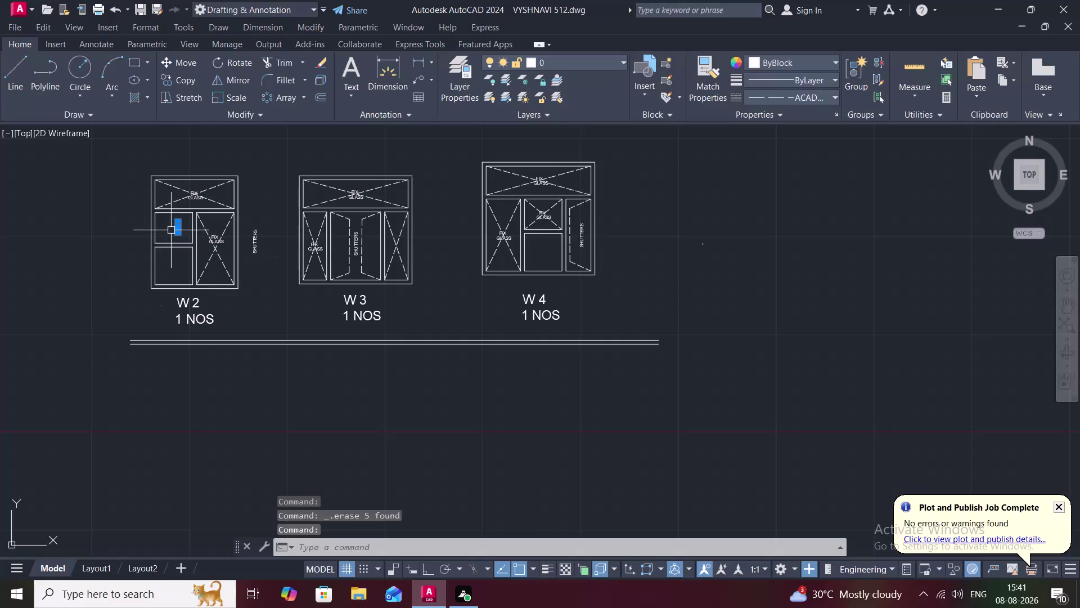
Delete the small stray object from W2's upper-left pane and zoom in on W2's upper panes.
key(Escape)
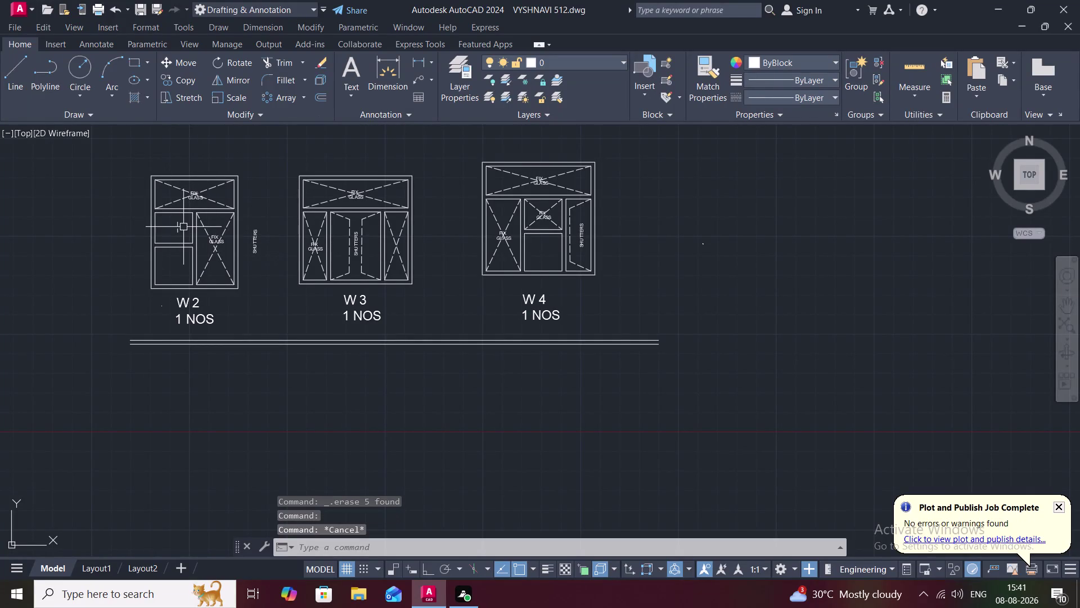
click(178, 226)
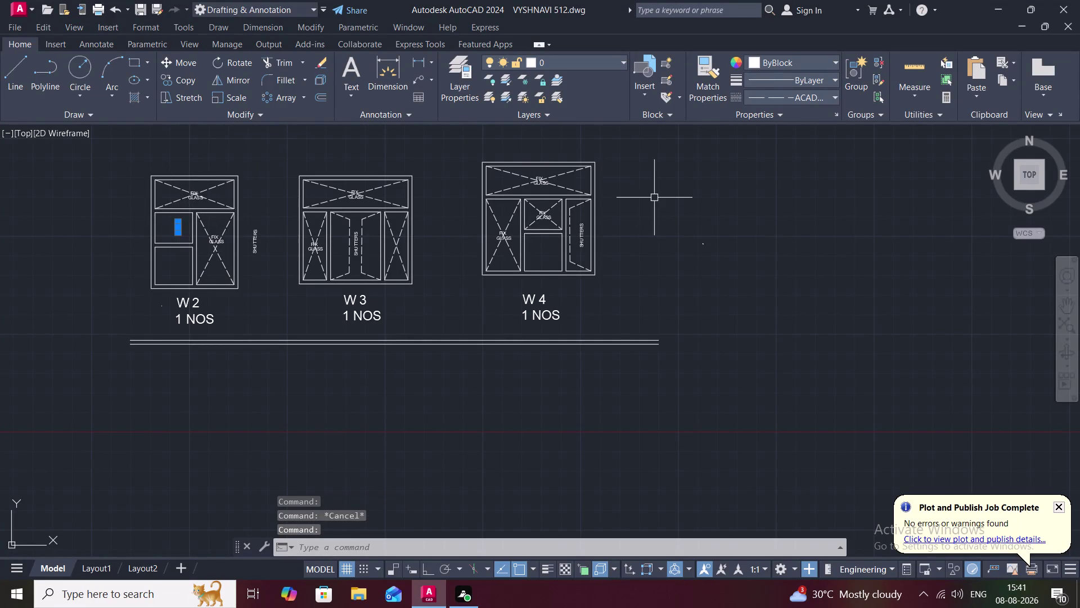
key(Delete)
scroll(up, 3)
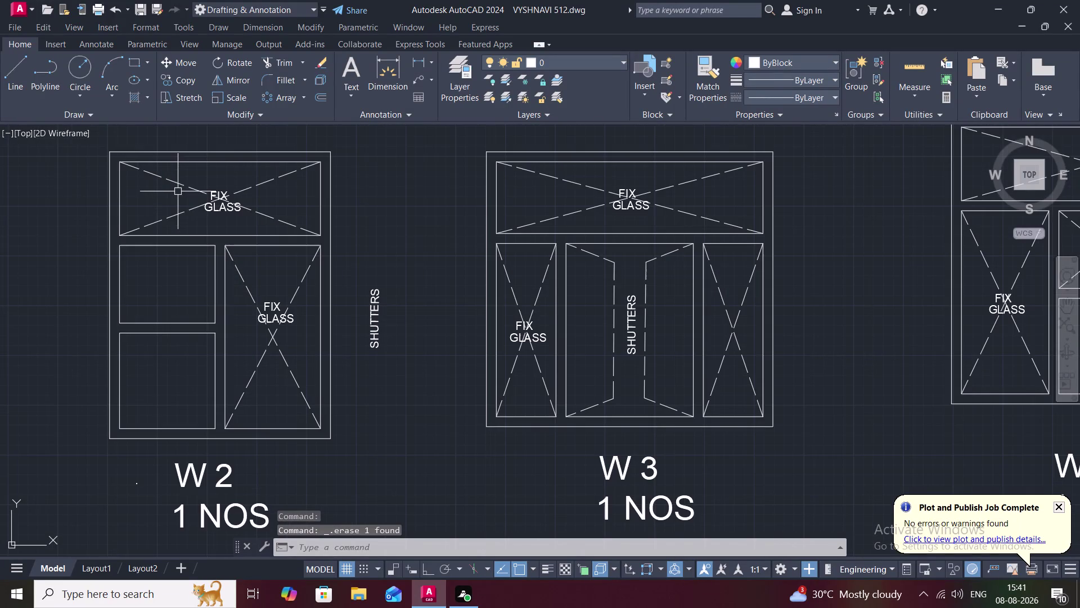
middle_drag(190, 218, 538, 216)
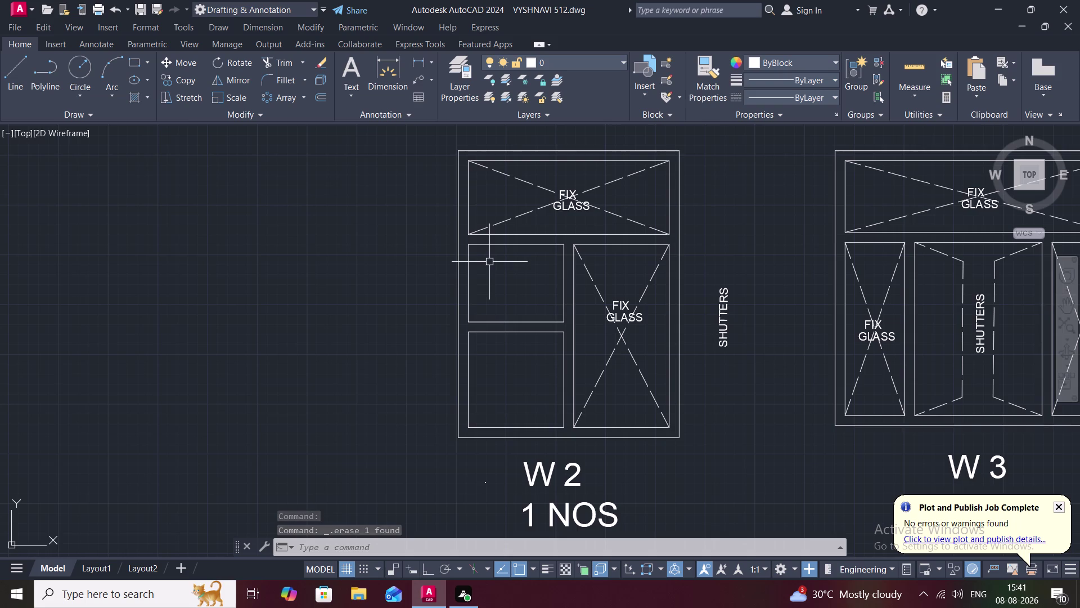
scroll(up, 3)
middle_drag(487, 261, 469, 179)
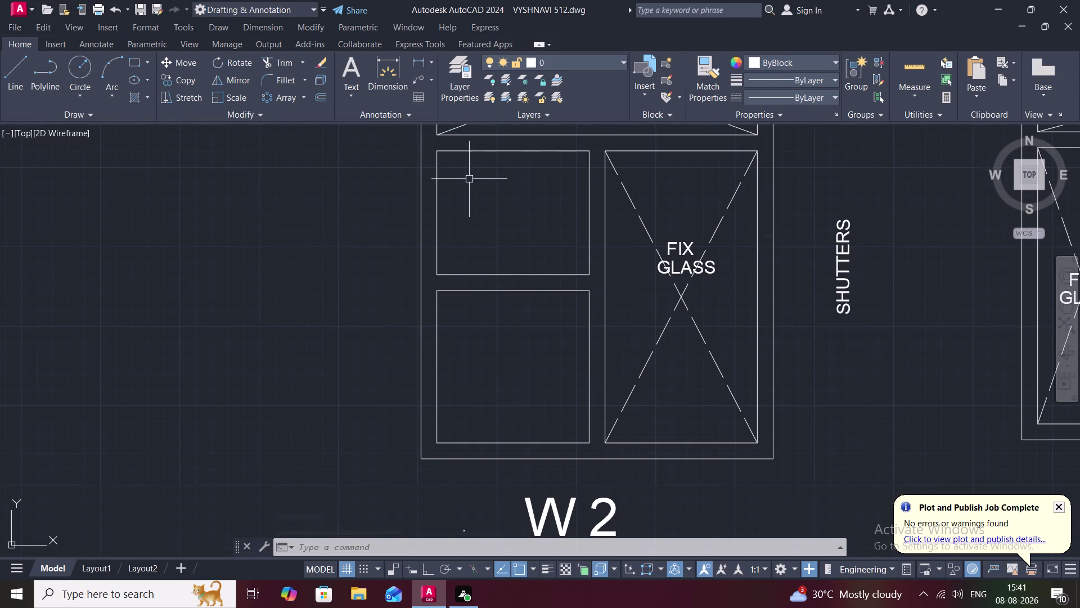
scroll(down, 3)
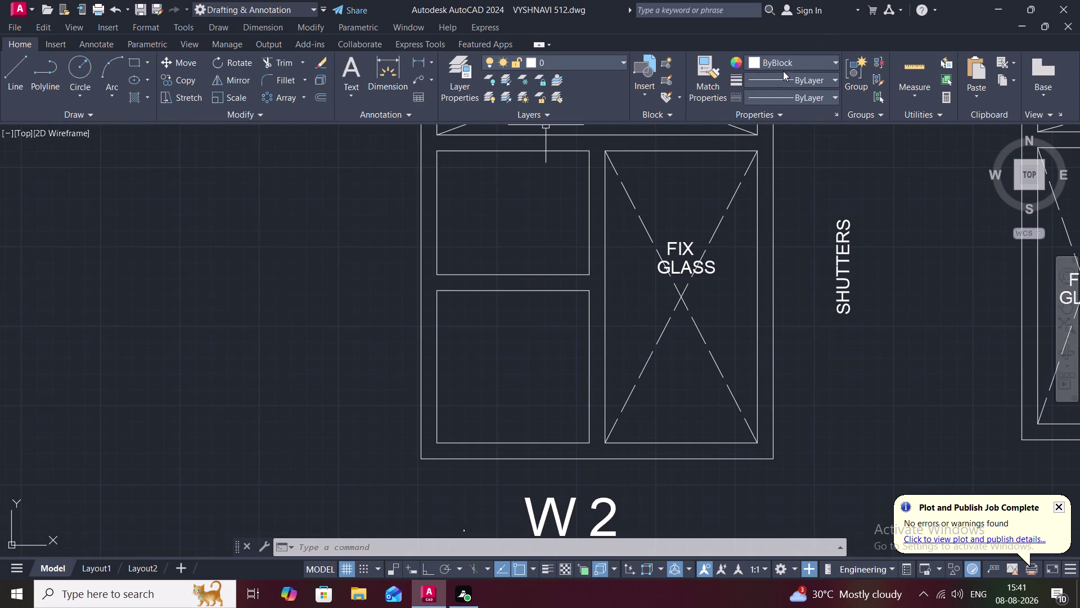
Draw a test diagonal line in W2's upper-left pane, then erase it.
click(788, 75)
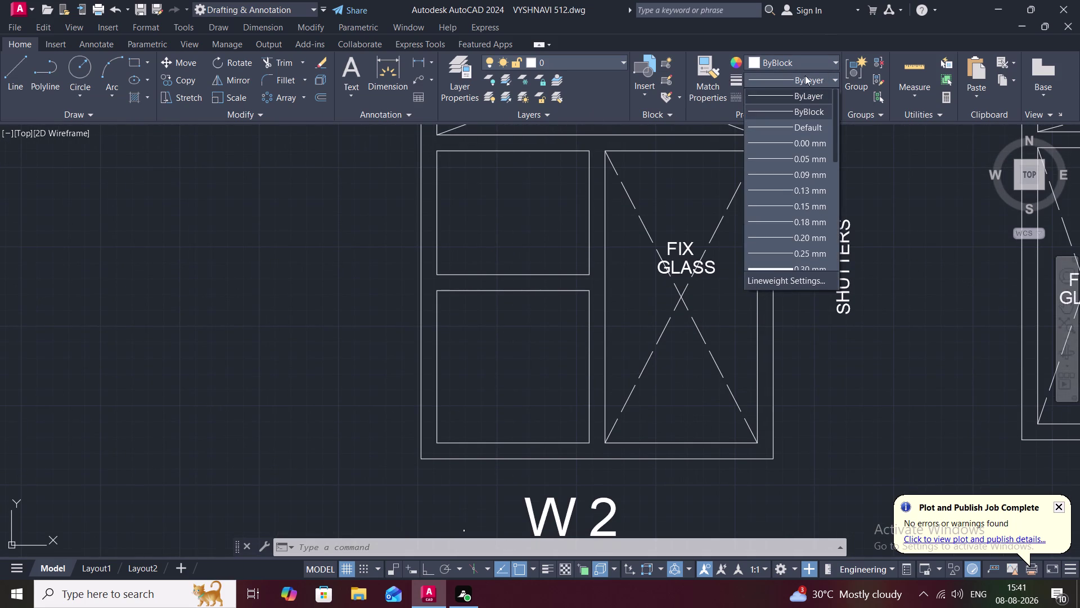
click(21, 67)
click(18, 83)
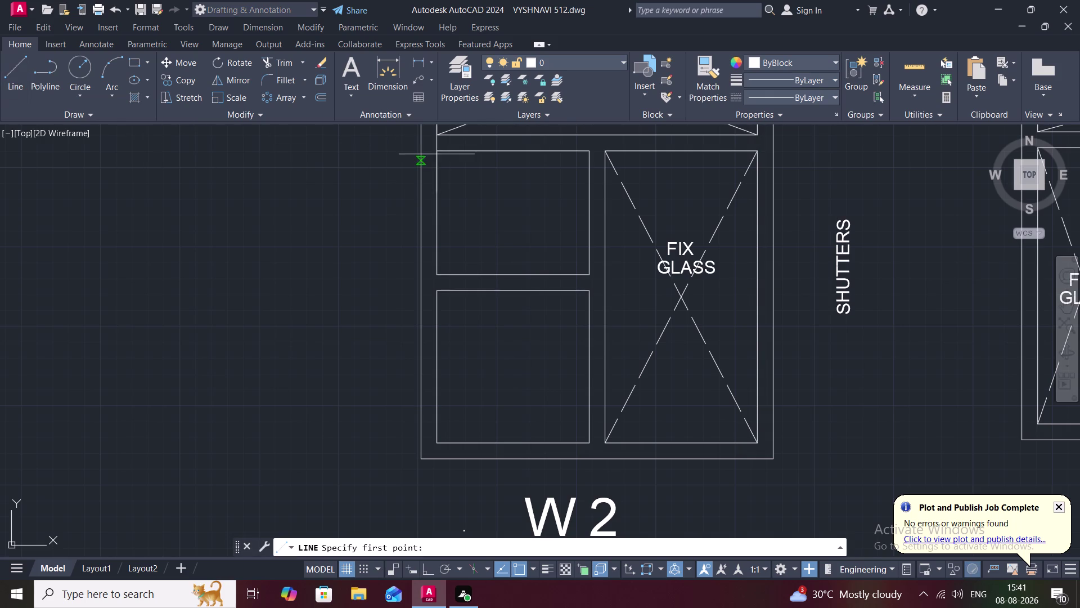
click(436, 155)
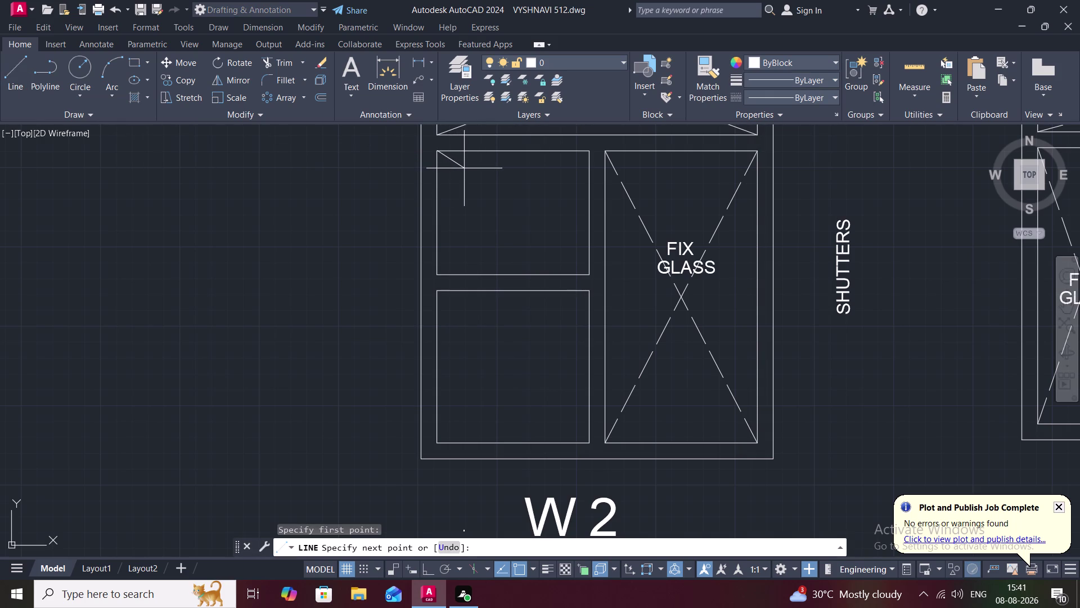
click(464, 168)
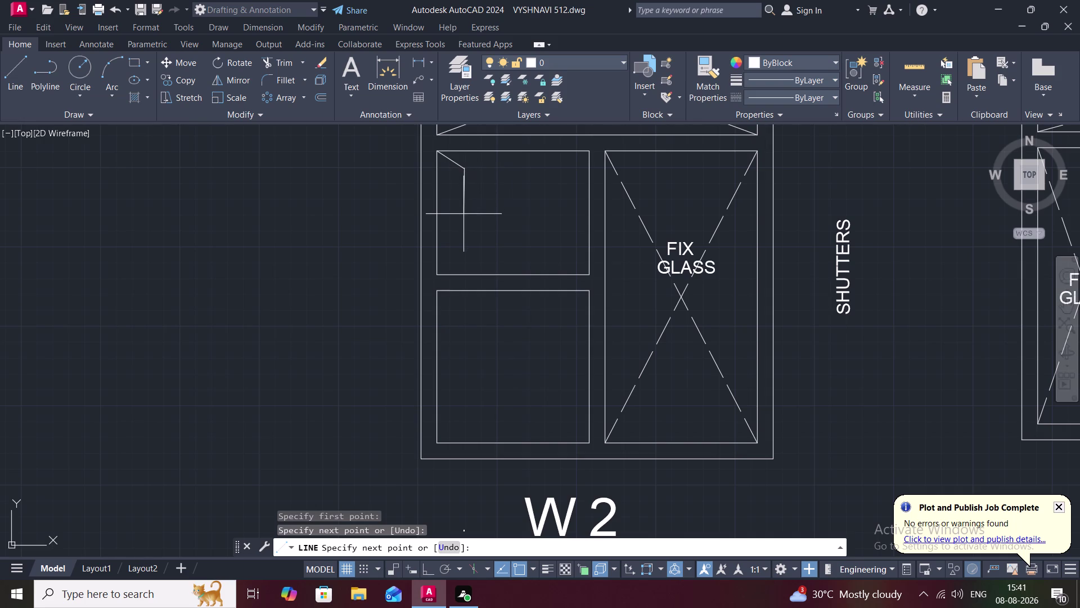
key(Escape)
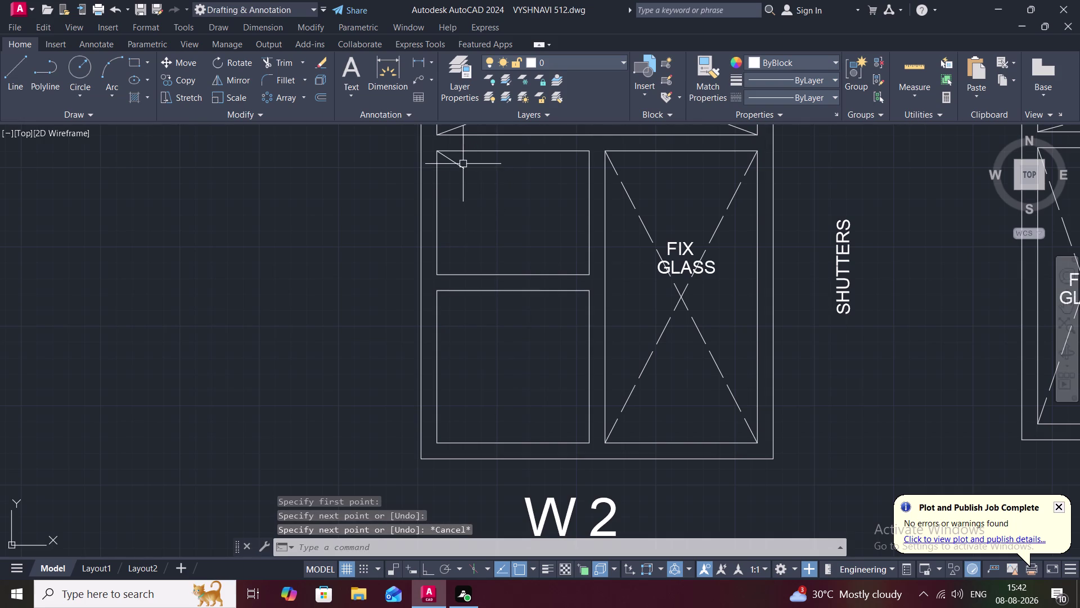
click(458, 165)
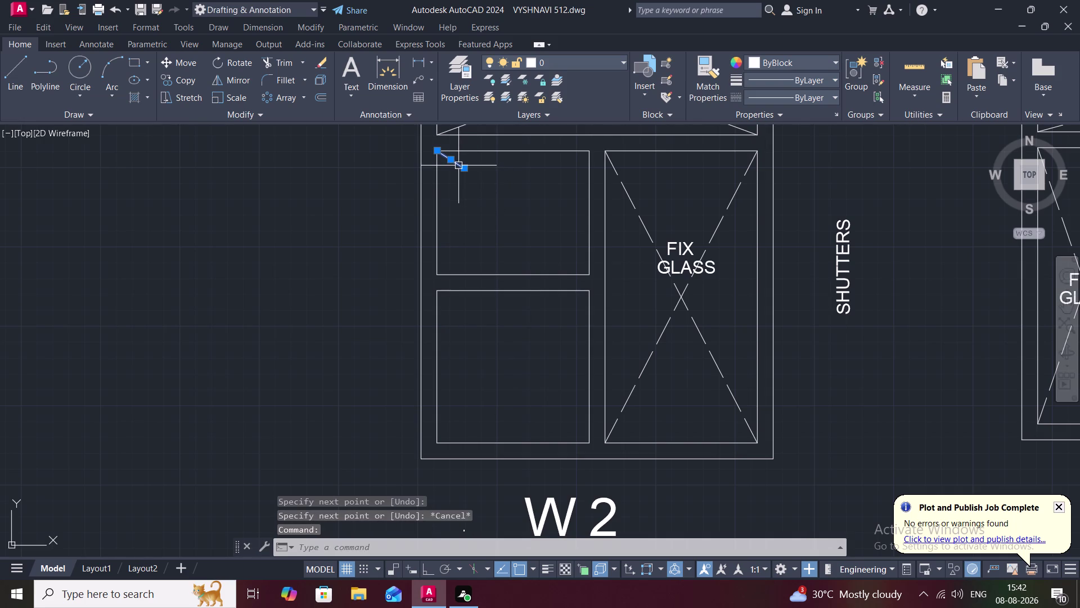
key(Delete)
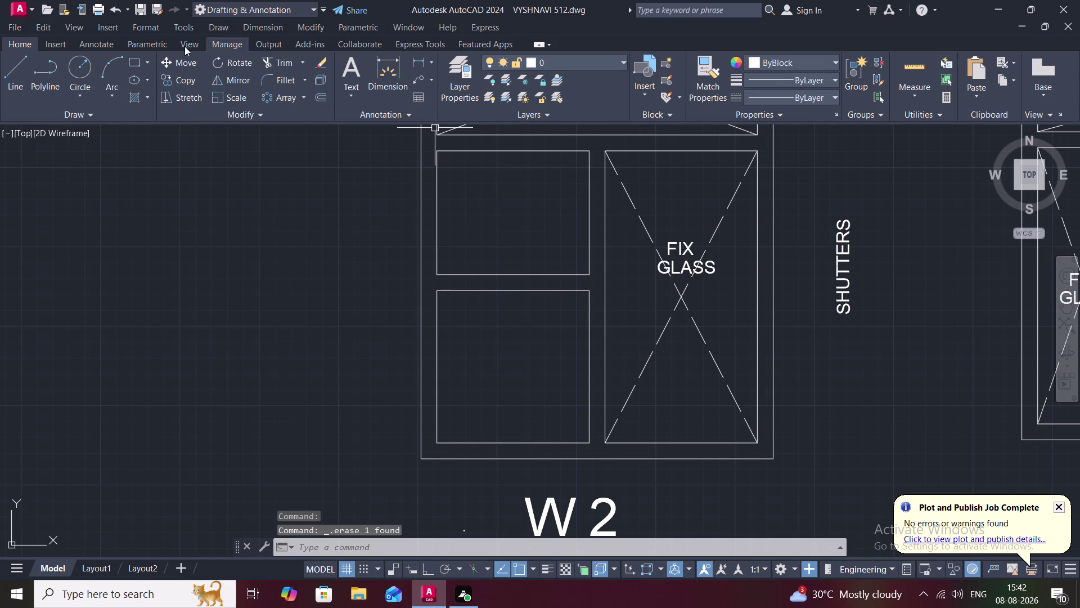
Draw a vertical divider line from the pane's bottom edge to its top edge.
click(16, 77)
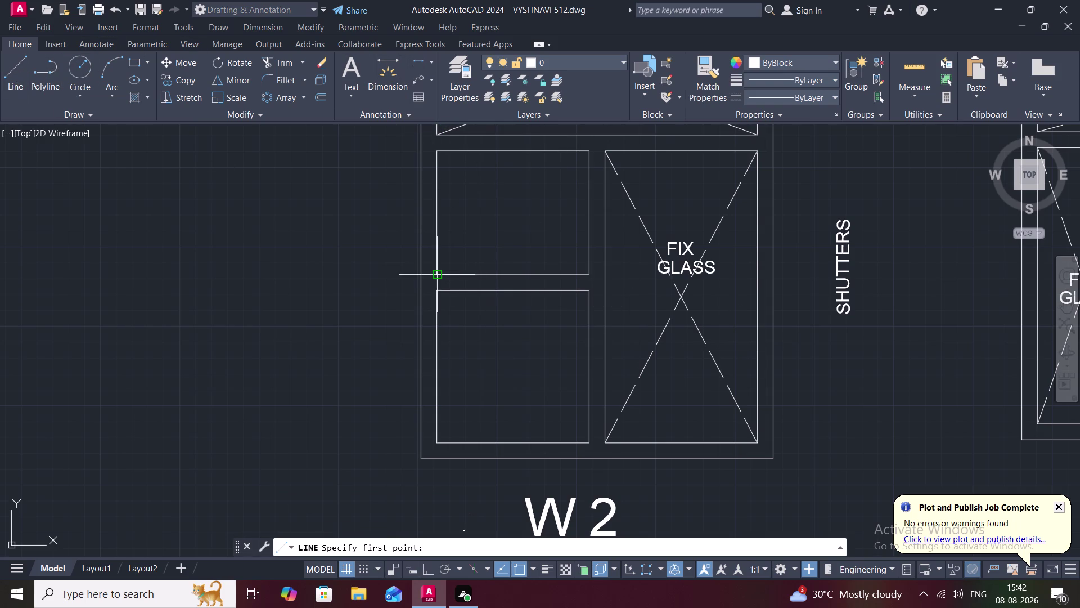
click(516, 271)
click(511, 148)
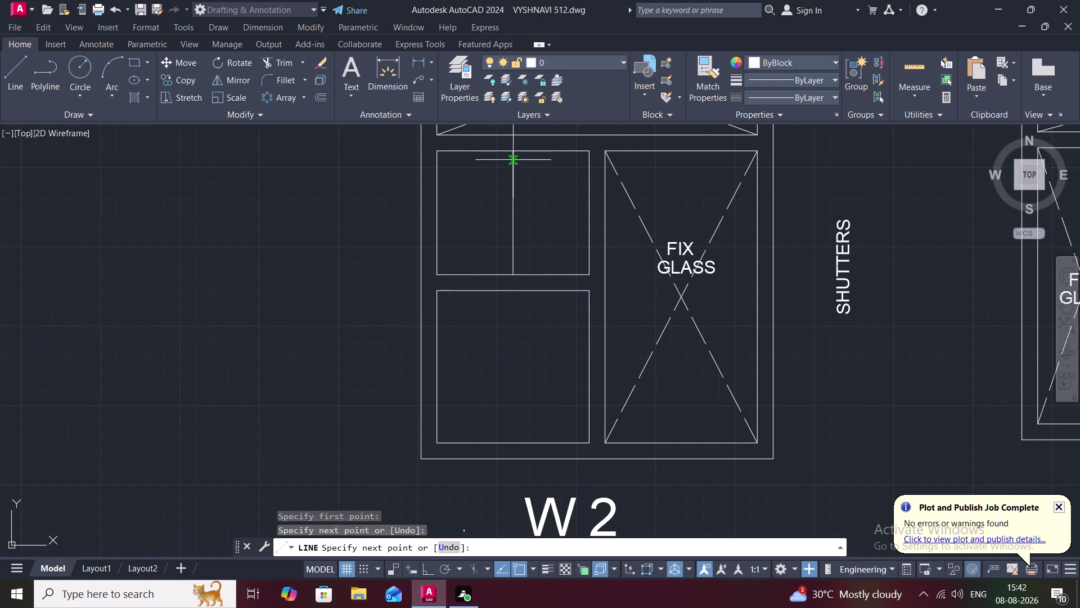
key(Escape)
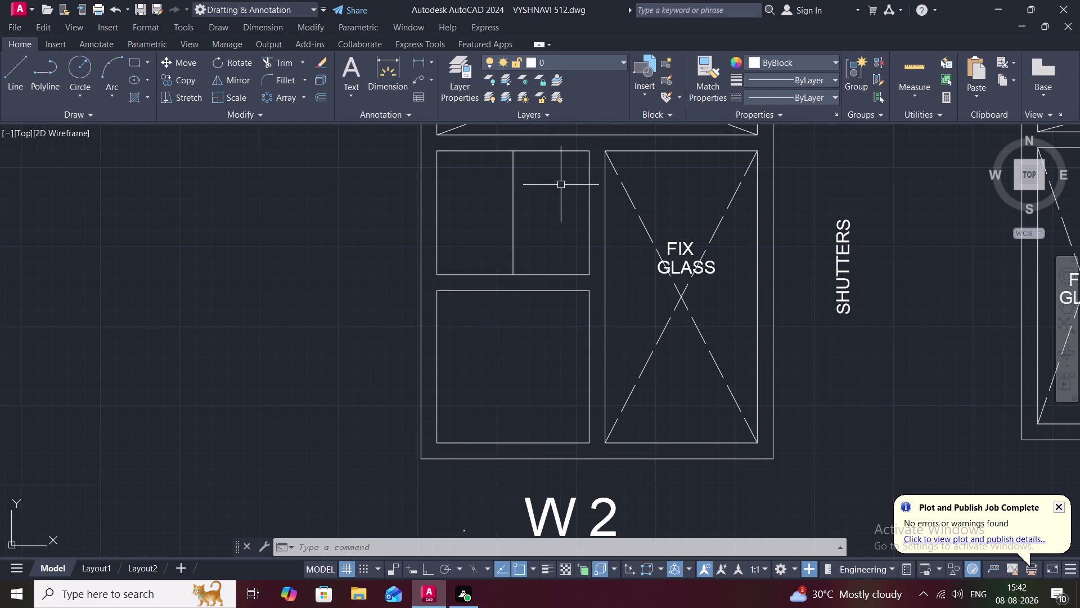
Offset the vertical divider 1" to both sides to form a mullion.
key(o)
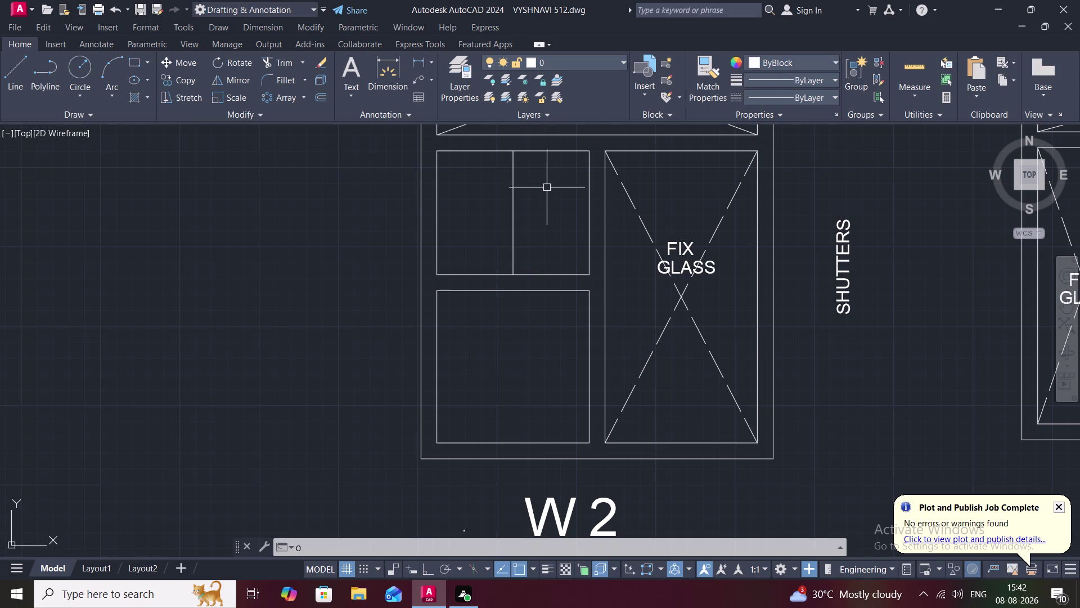
key(space)
key(1)
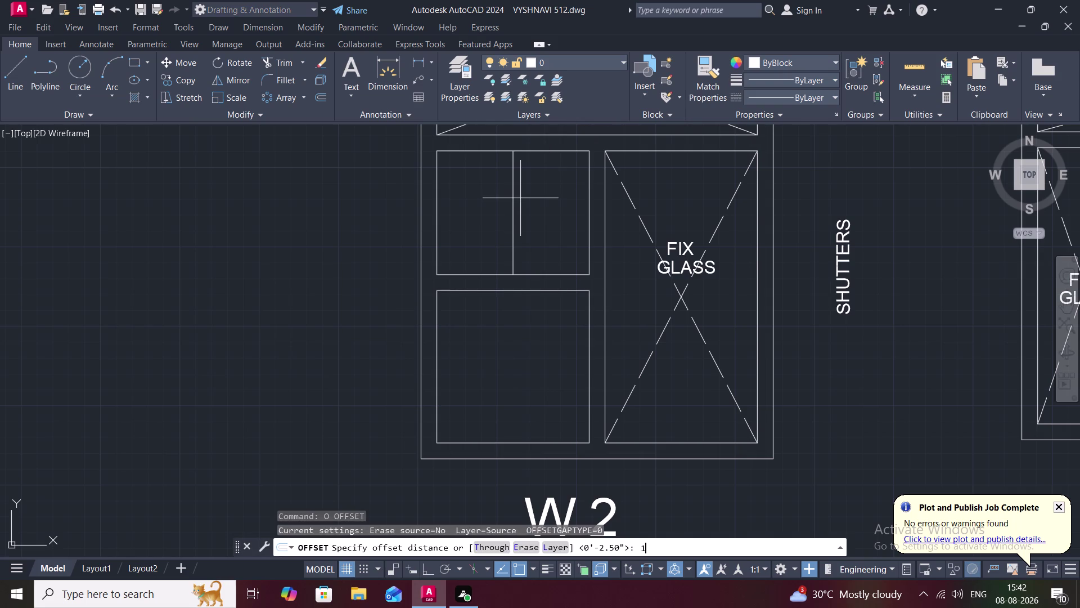
text(")
key(space)
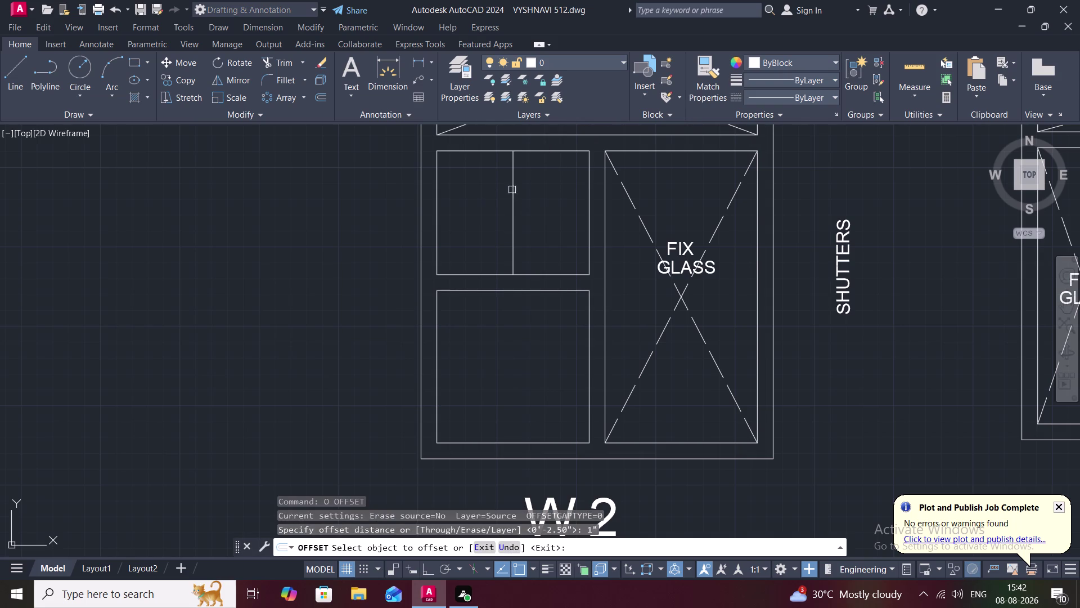
click(515, 194)
click(537, 194)
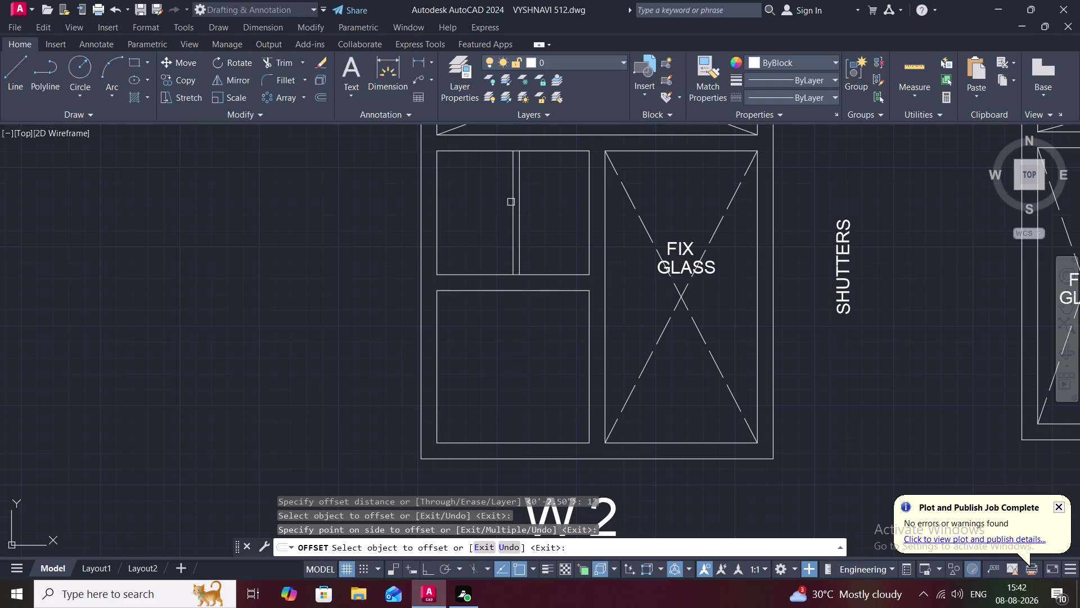
click(511, 200)
click(501, 203)
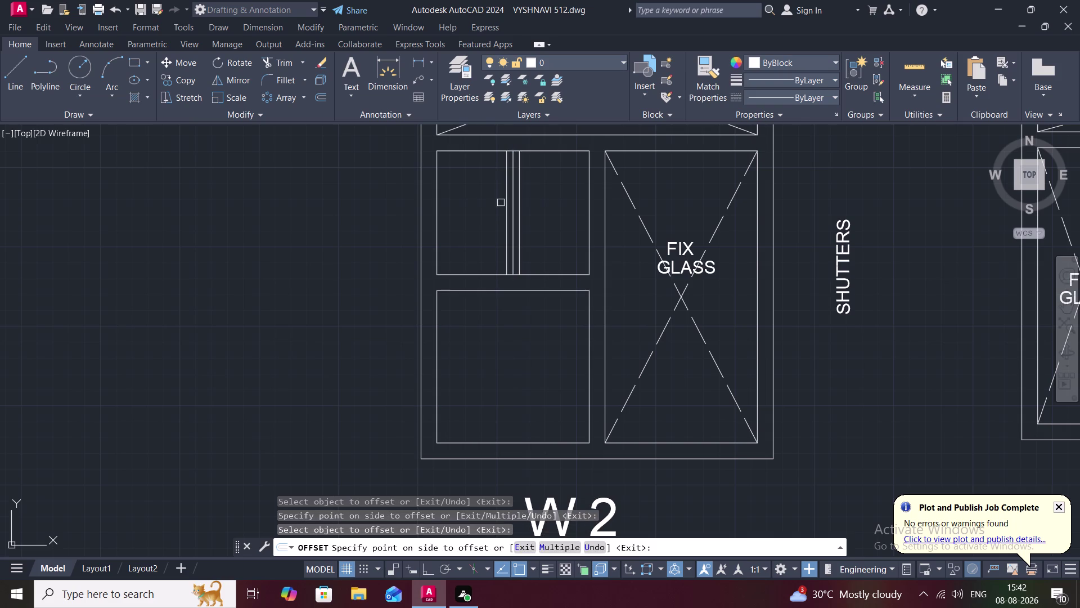
Try the TRIM command on the mullion lines, then cancel it.
text(TR)
key(space)
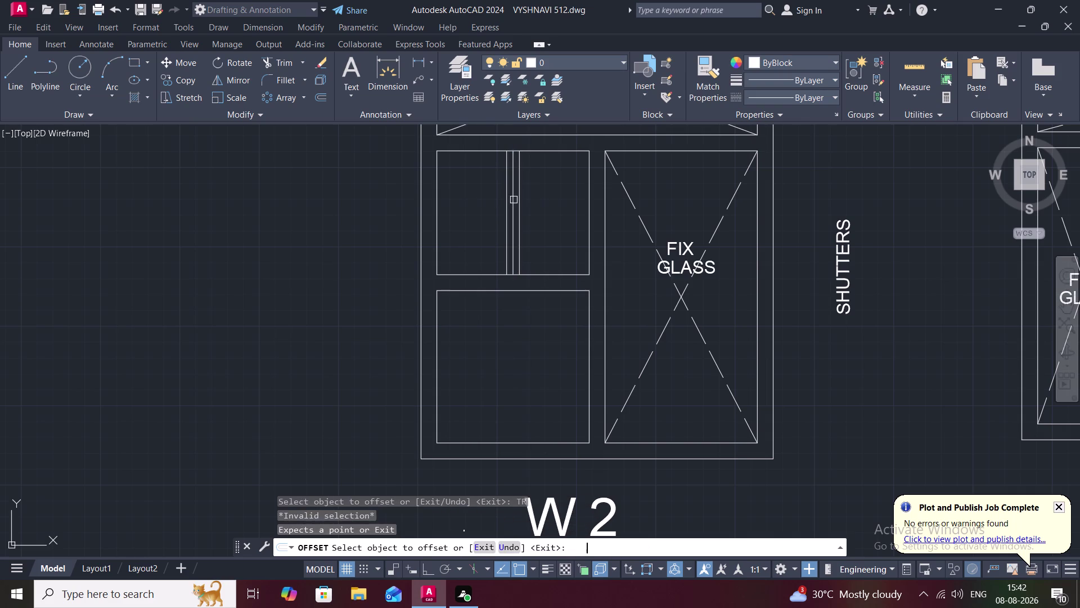
click(513, 200)
key(Escape)
key(r)
key(Escape)
text(T)
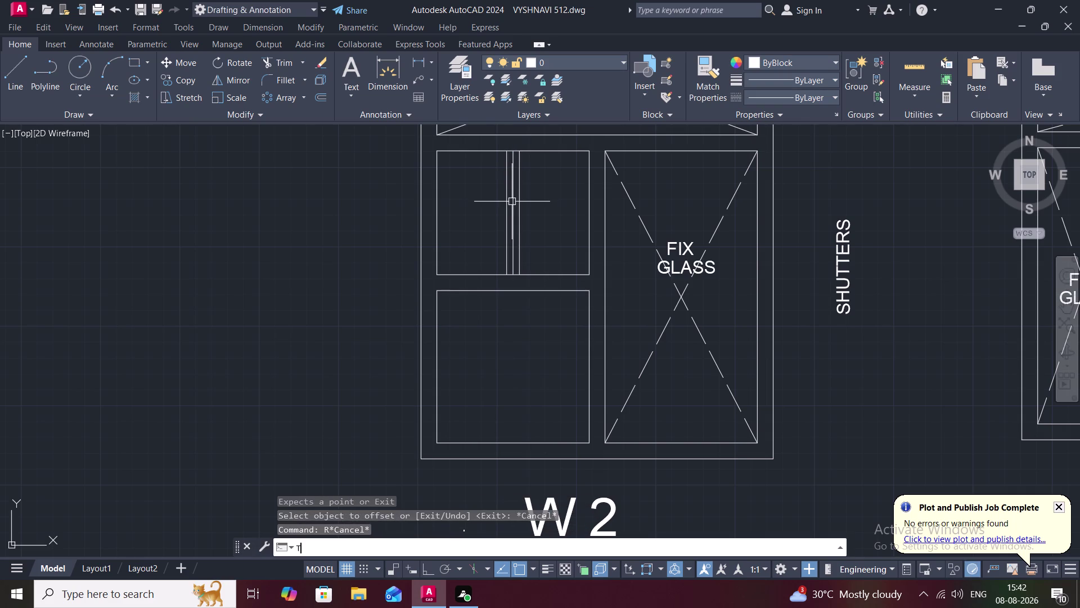
text(R)
key(space)
click(512, 201)
key(Escape)
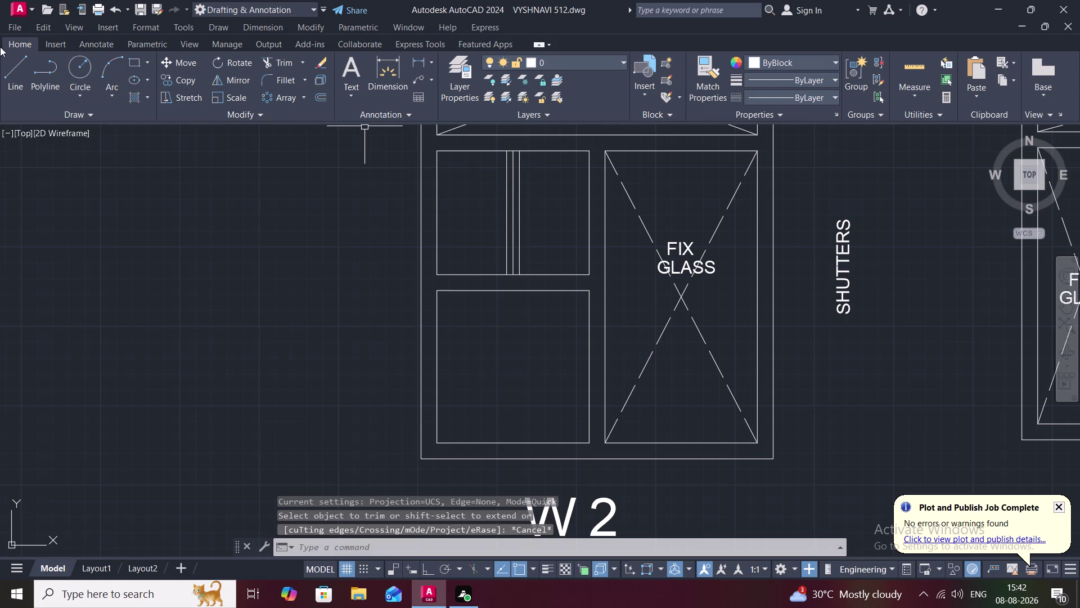
Draw two diagonals from the pane's top-left and lower-left corners to the mullion.
click(11, 61)
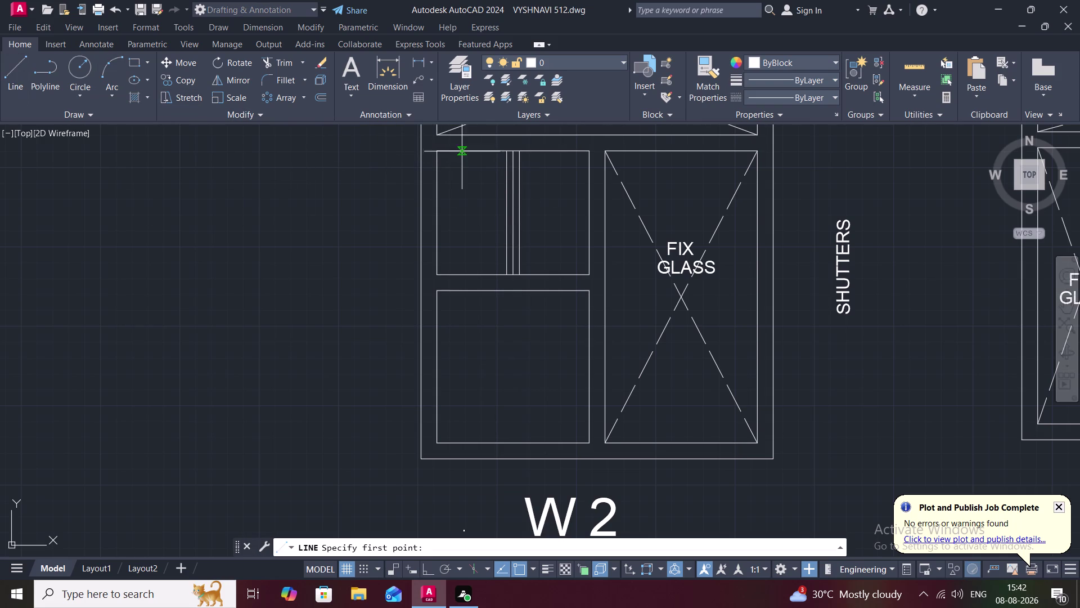
click(436, 155)
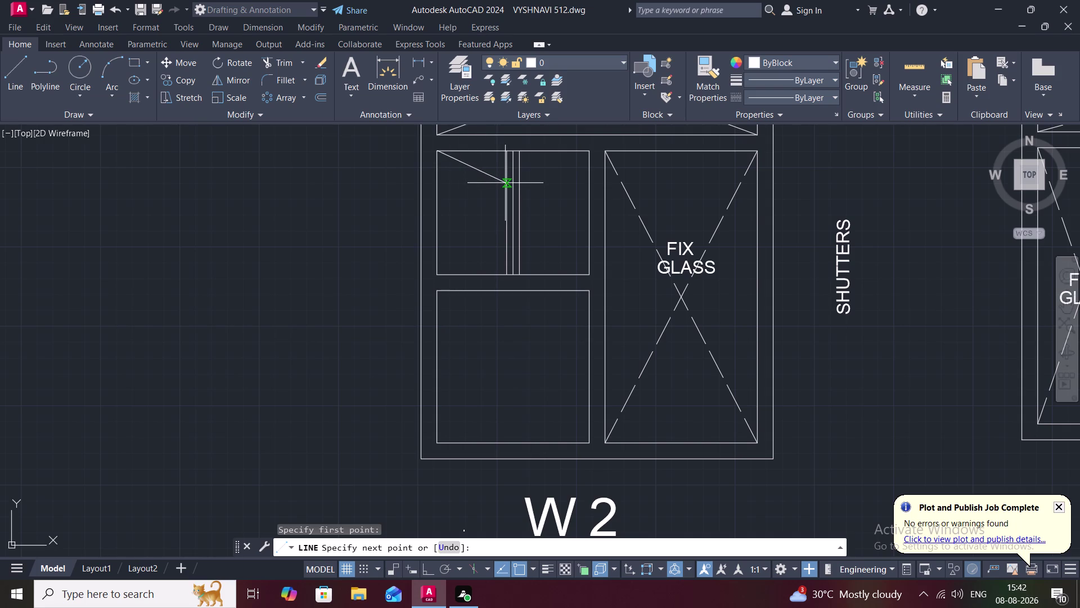
click(506, 184)
key(Escape)
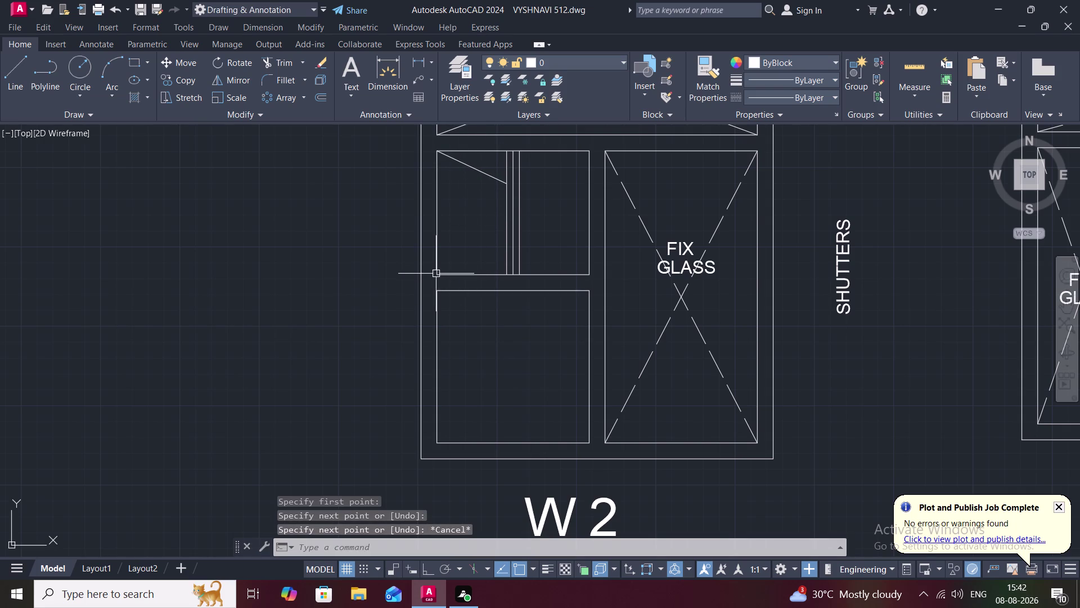
key(space)
click(435, 273)
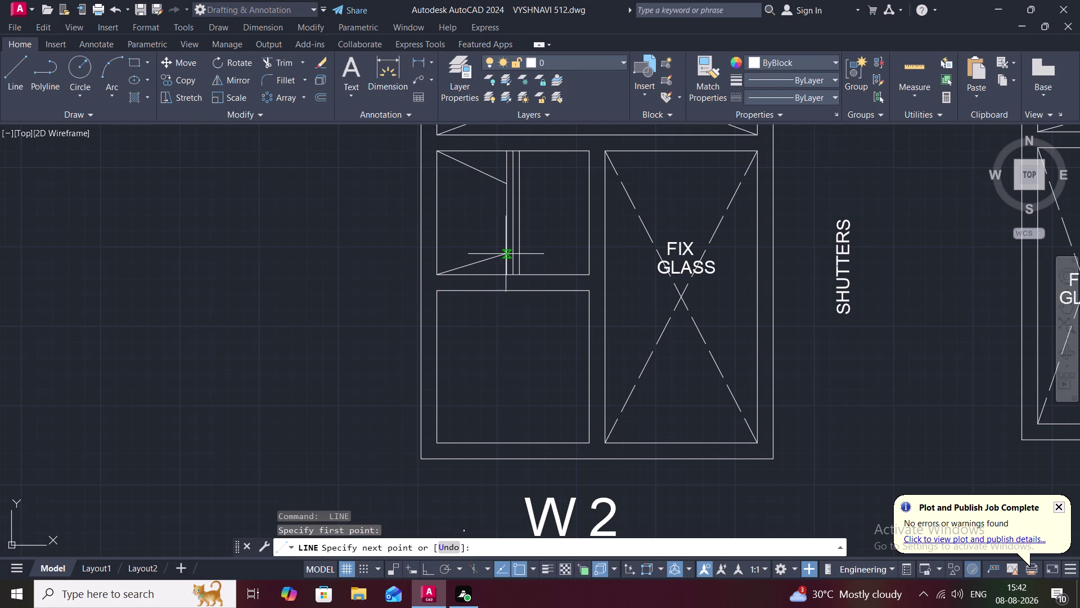
click(507, 247)
key(space)
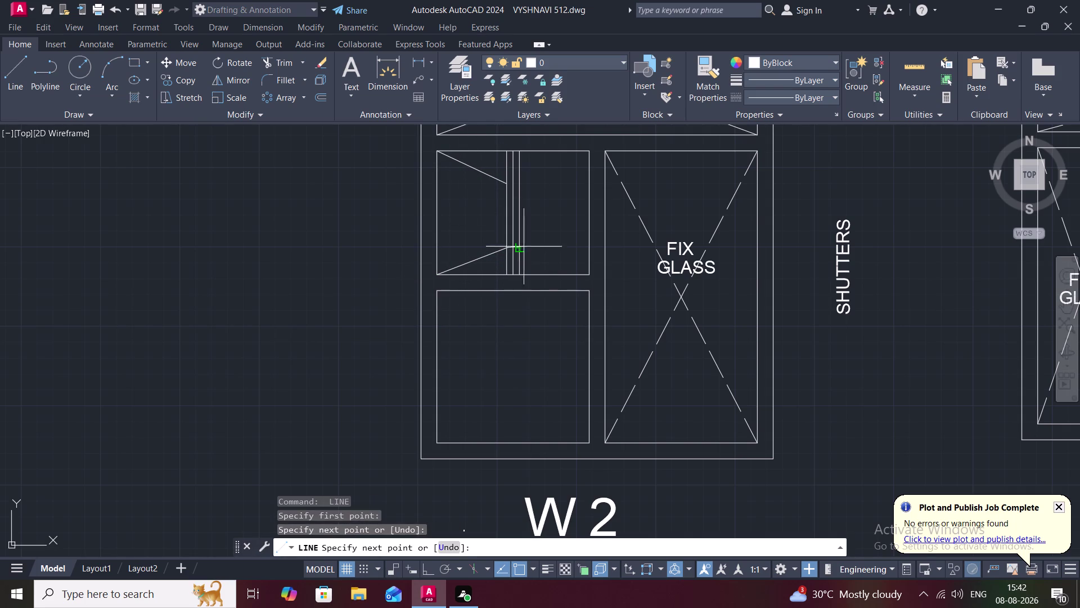
Draw two lines from the right-side corners in to the mullion's right edge.
key(space)
click(591, 273)
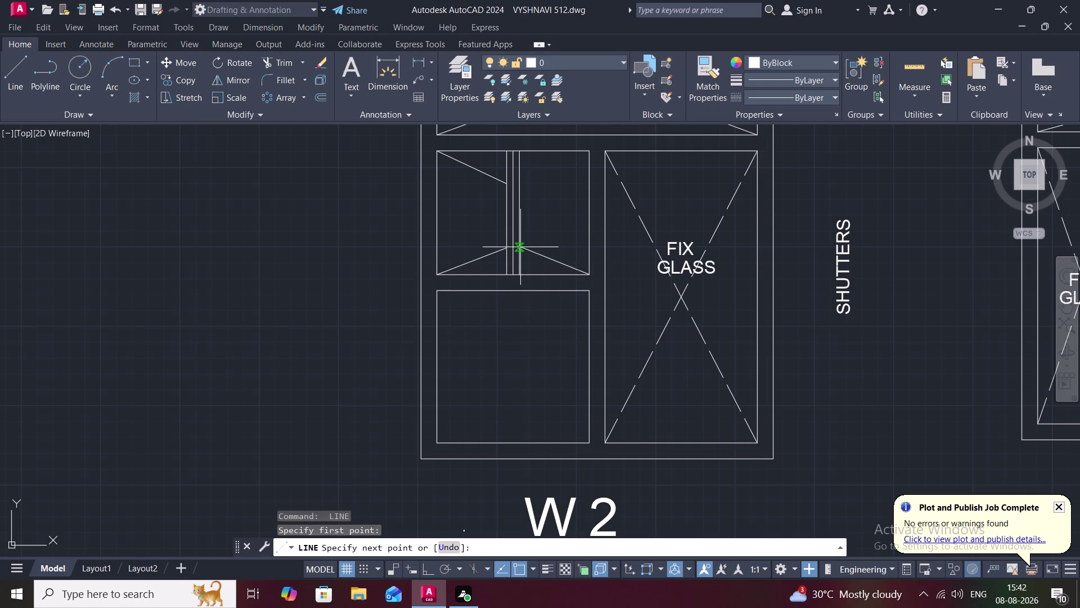
click(521, 247)
key(space)
key(space)
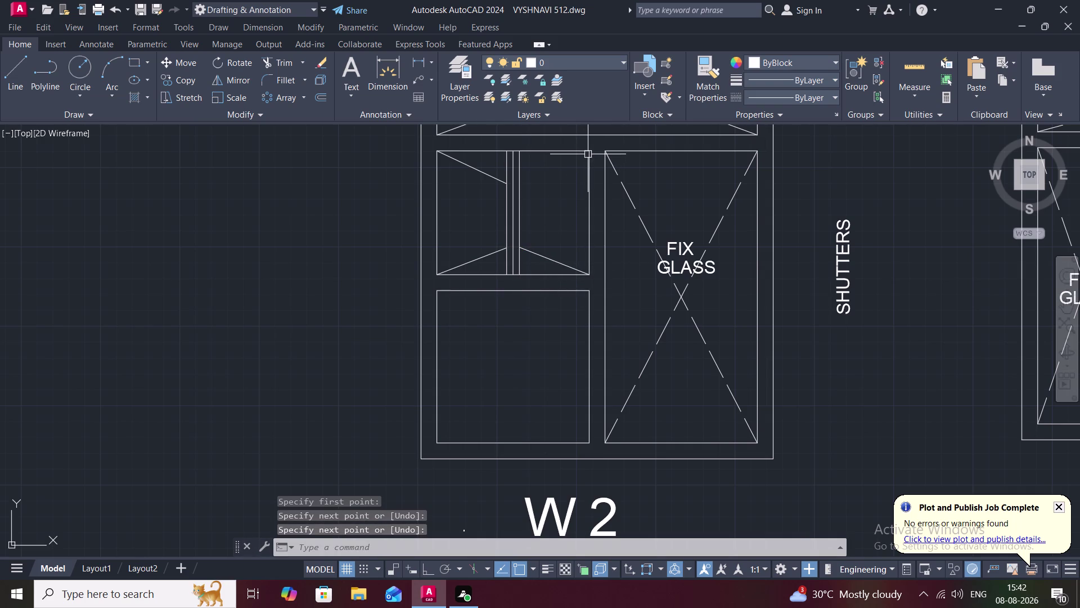
click(588, 153)
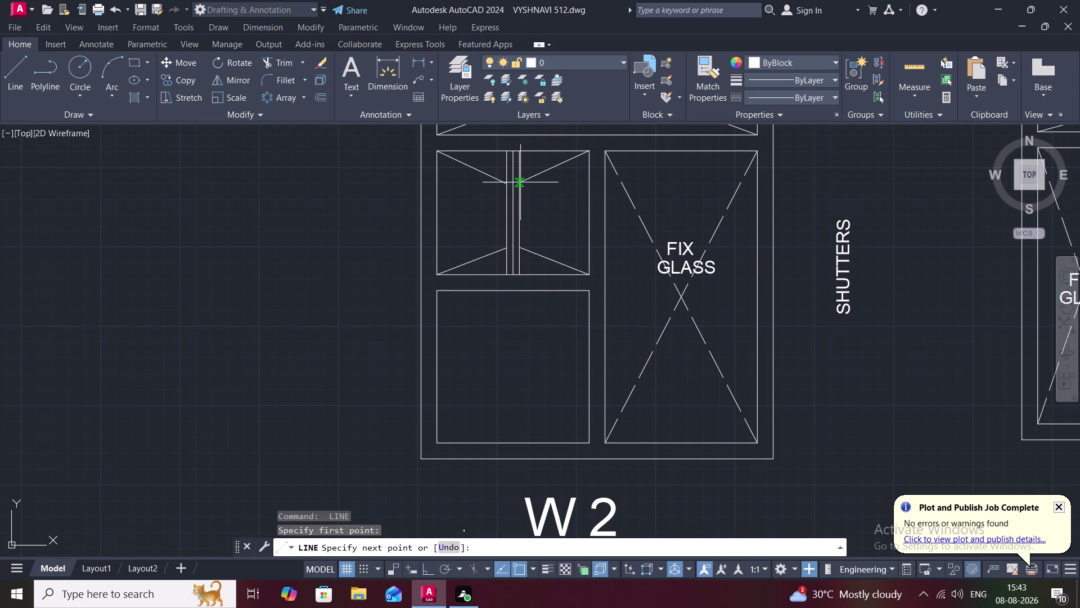
click(521, 183)
key(Escape)
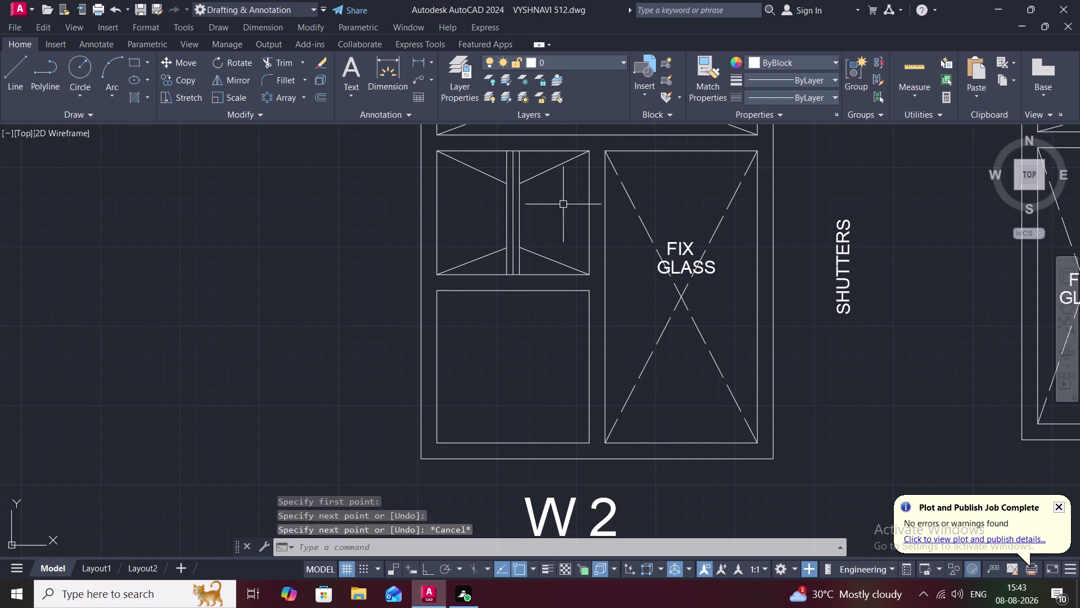
Trim the five excess mullion line pieces from W2's upper-left pane.
text(TR)
key(space)
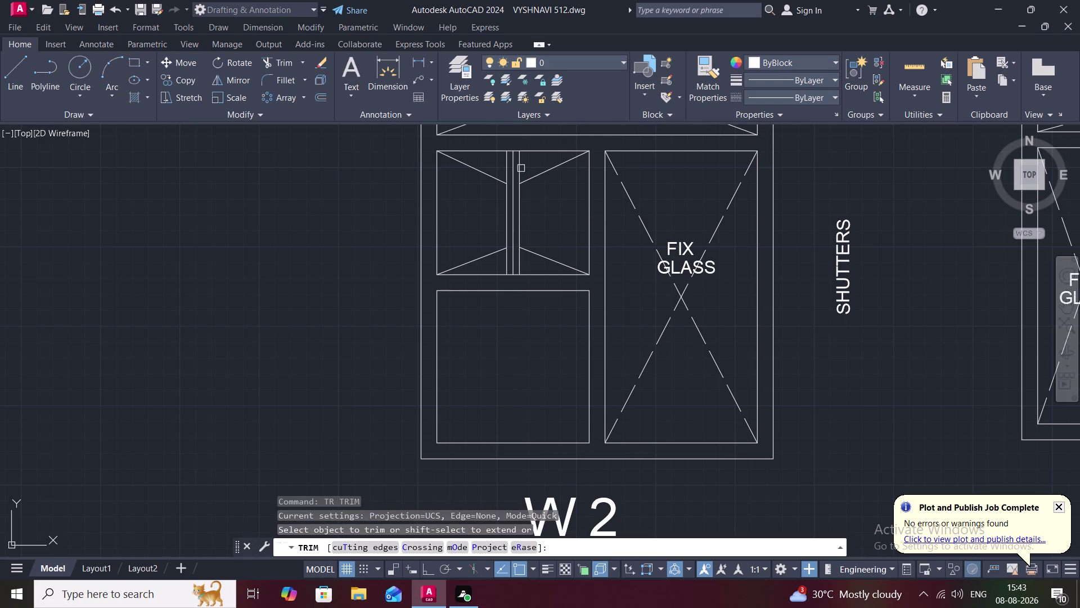
click(521, 167)
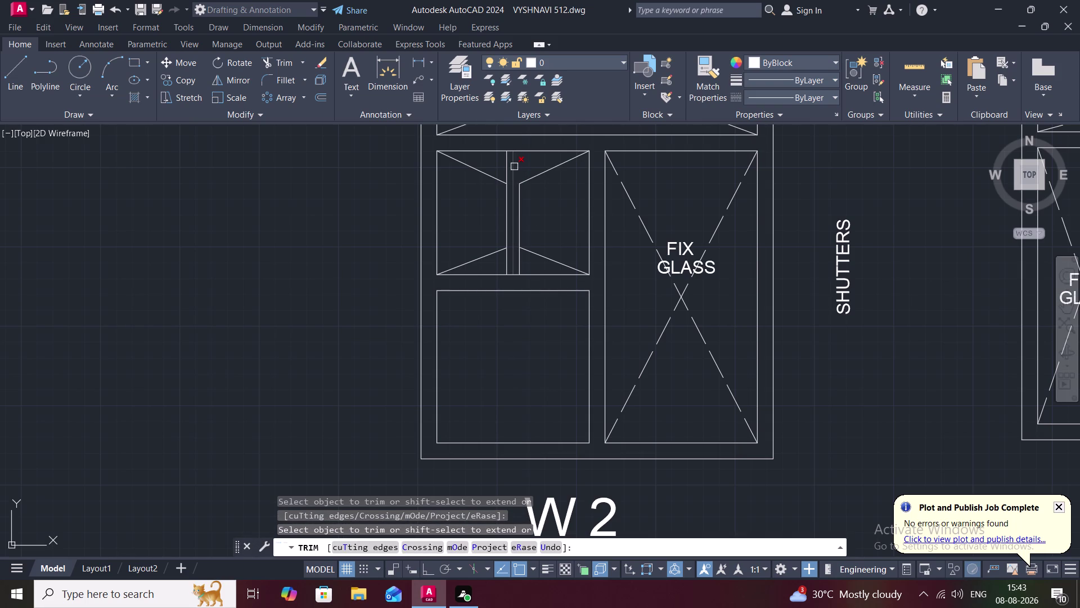
click(510, 165)
click(512, 166)
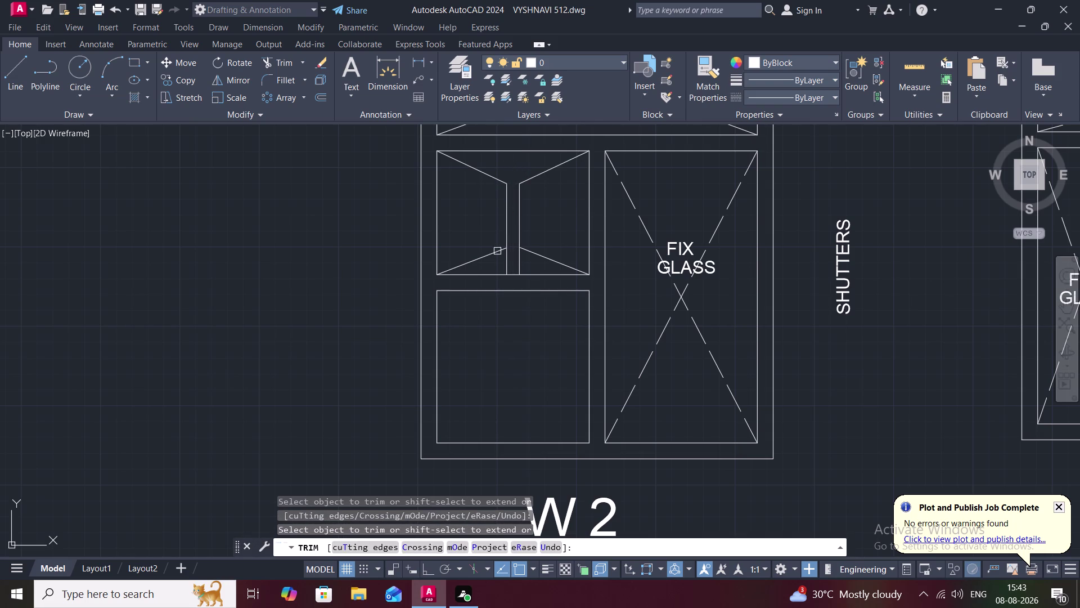
click(504, 257)
click(520, 267)
key(Escape)
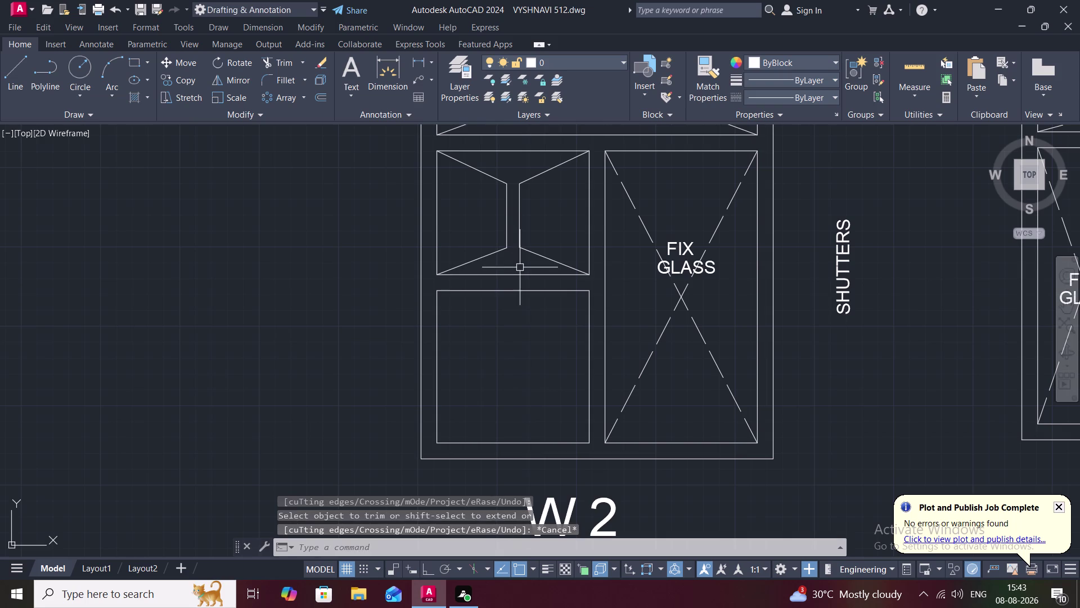
key(Escape)
click(702, 88)
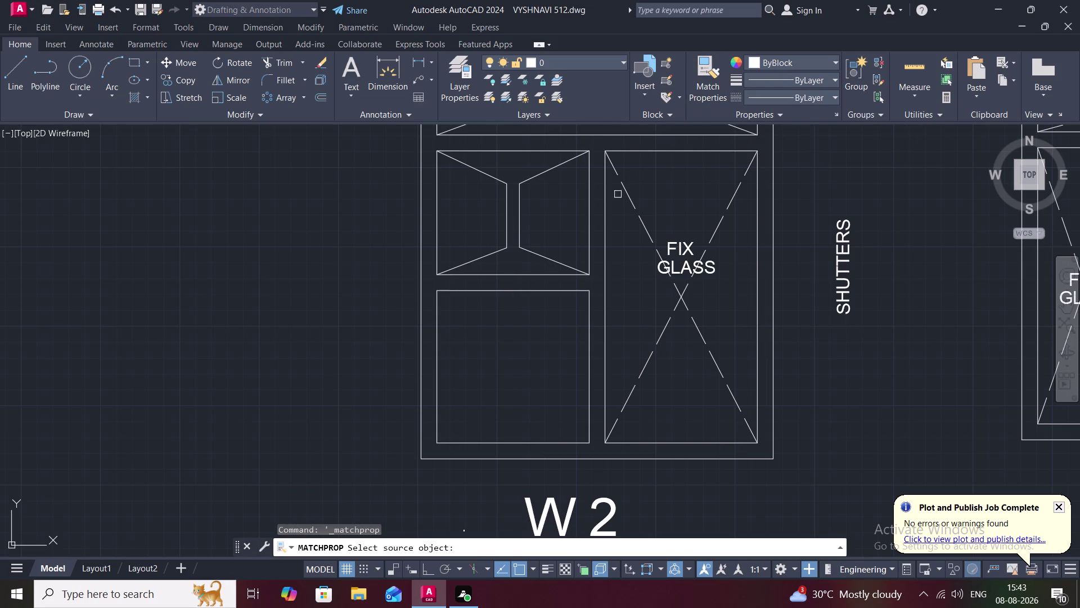
Match the FIX GLASS diagonal's dashed linetype onto the six shutter lines.
click(630, 197)
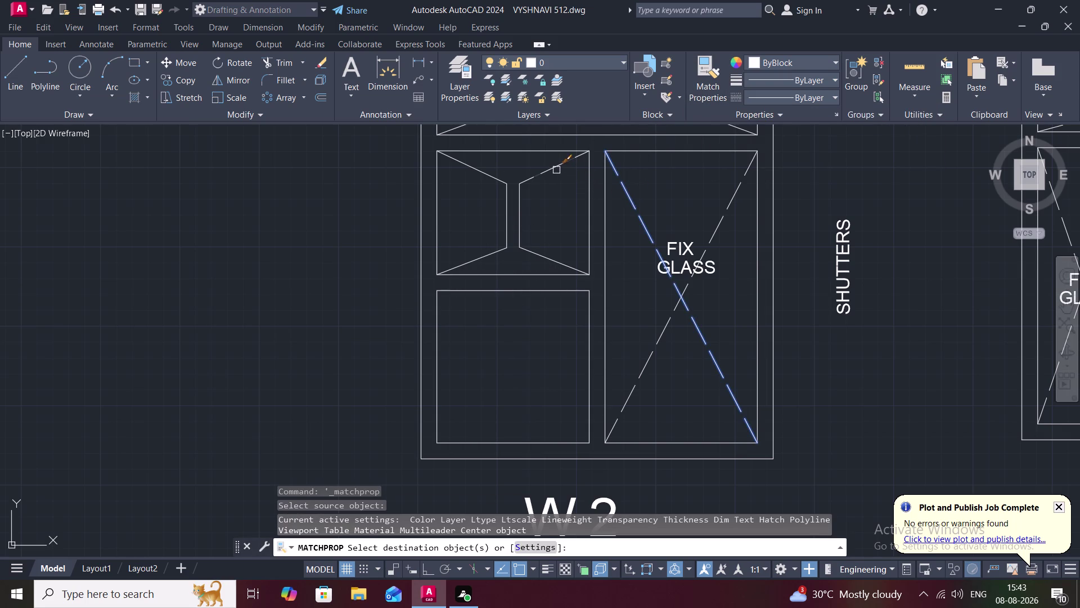
click(556, 170)
click(520, 213)
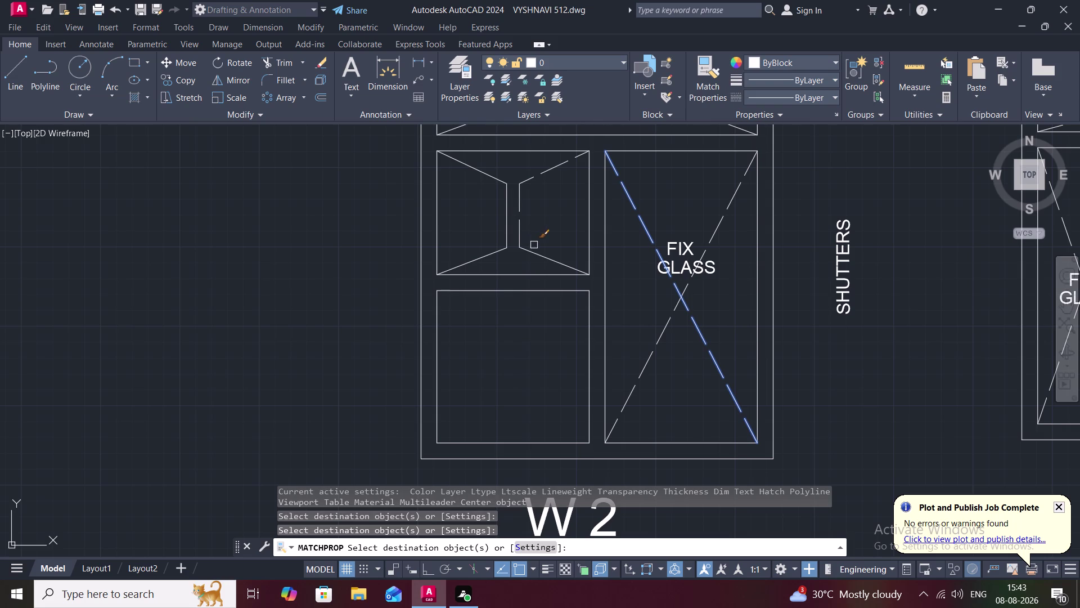
click(536, 254)
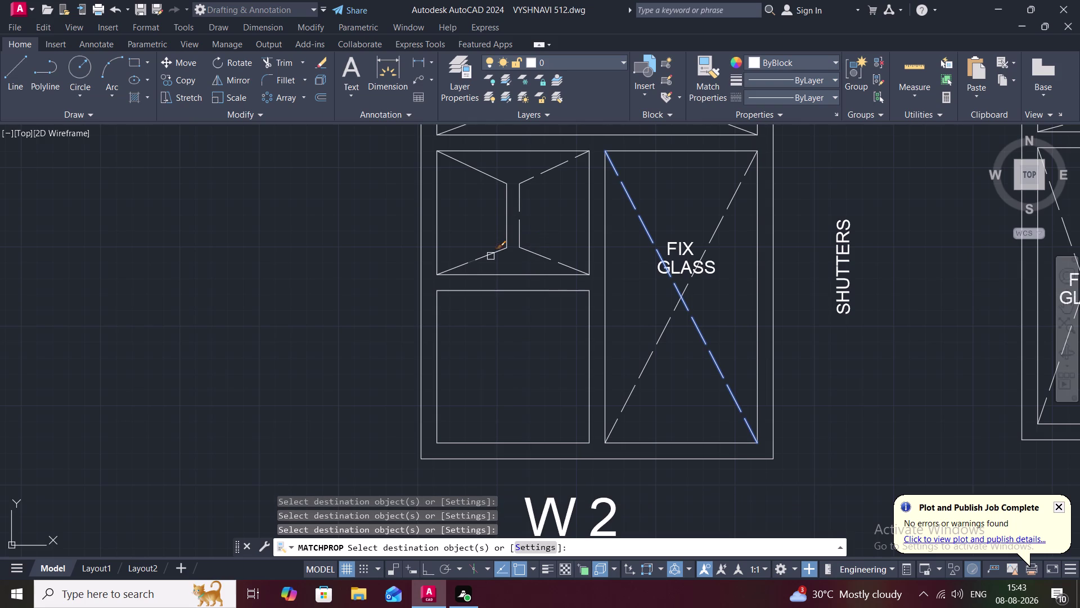
click(491, 256)
click(506, 217)
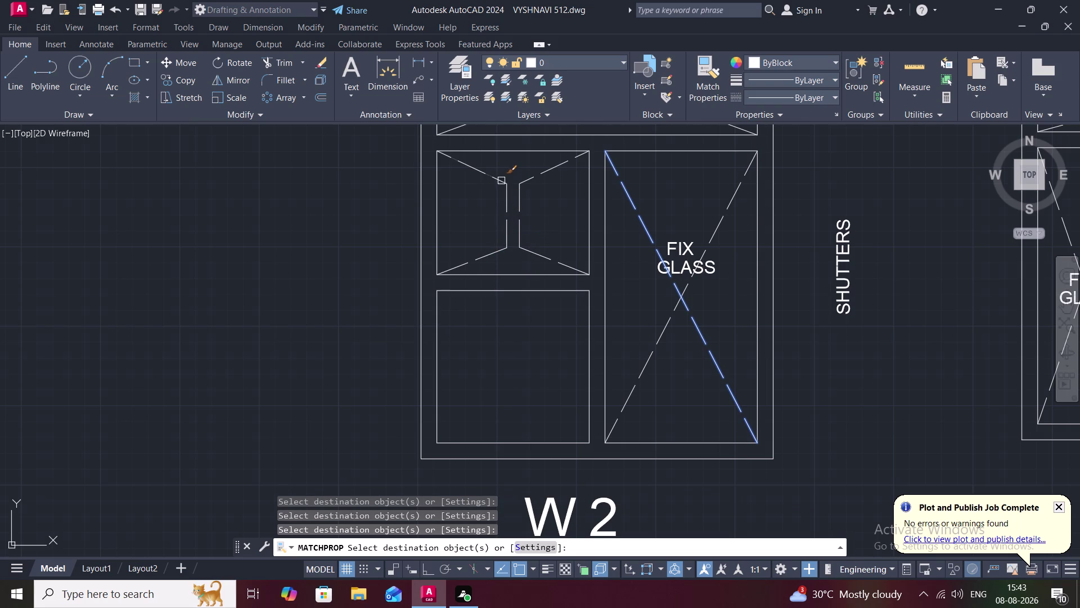
click(492, 176)
scroll(down, 3)
scroll(down, 3)
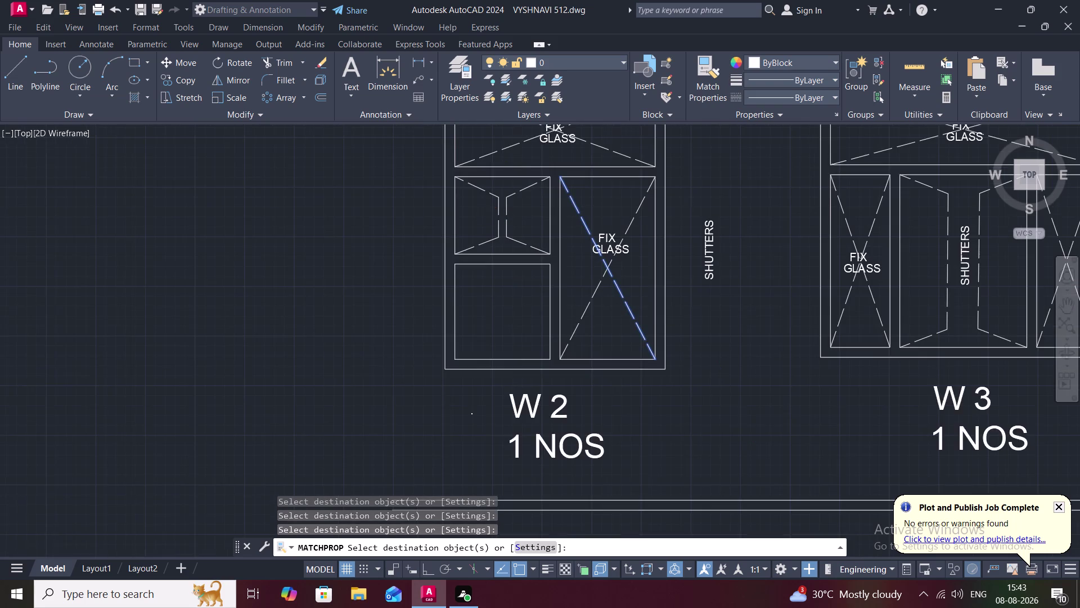
key(Escape)
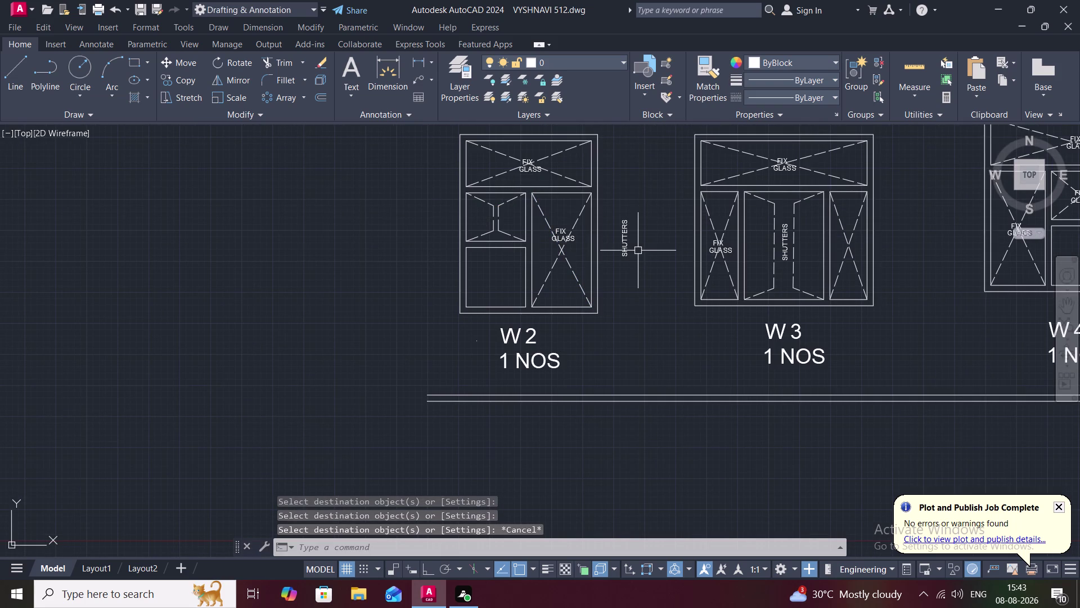
Rotate the vertical SHUTTERS label beside W2 so it reads horizontally.
text(RO)
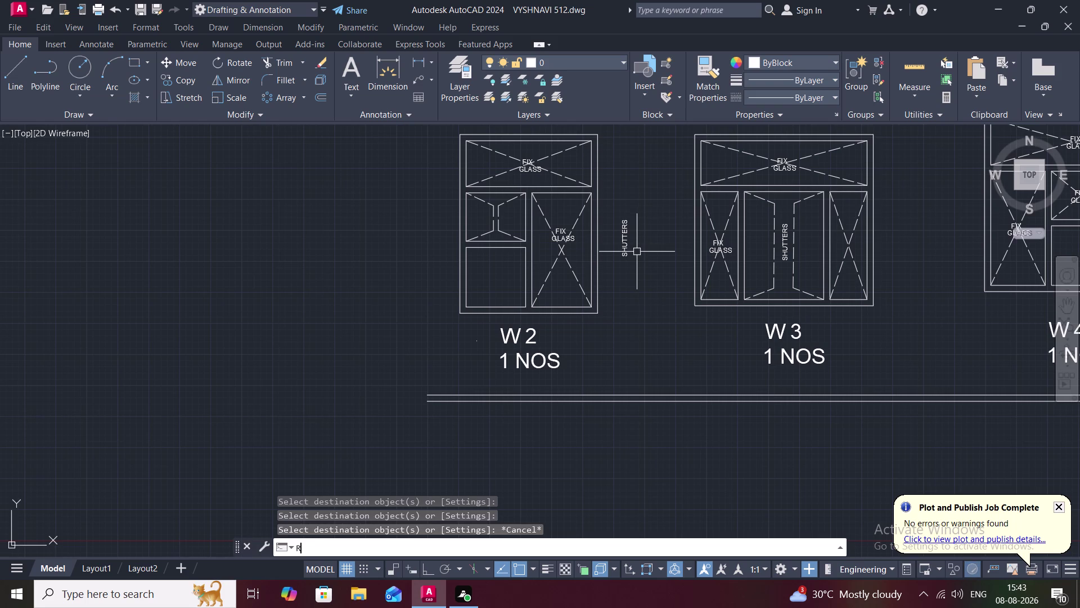
key(space)
click(622, 247)
right_click(623, 248)
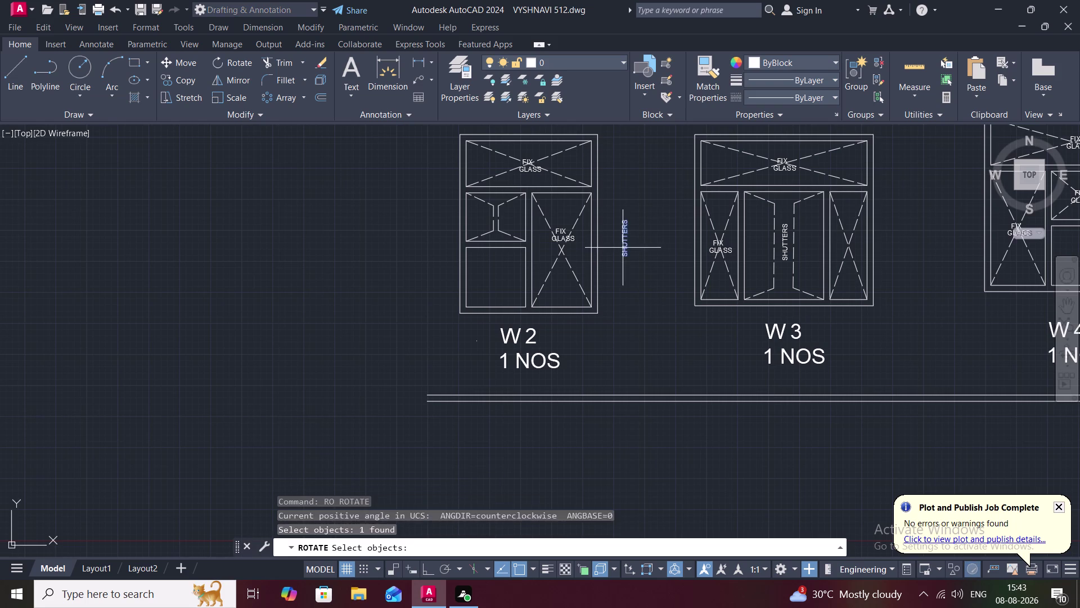
click(625, 255)
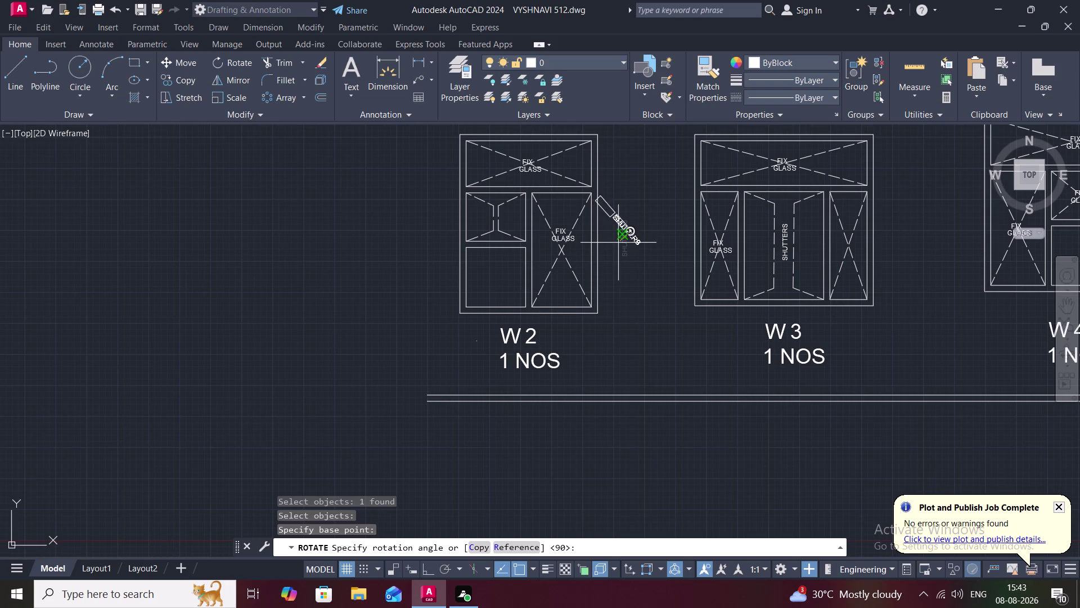
click(627, 296)
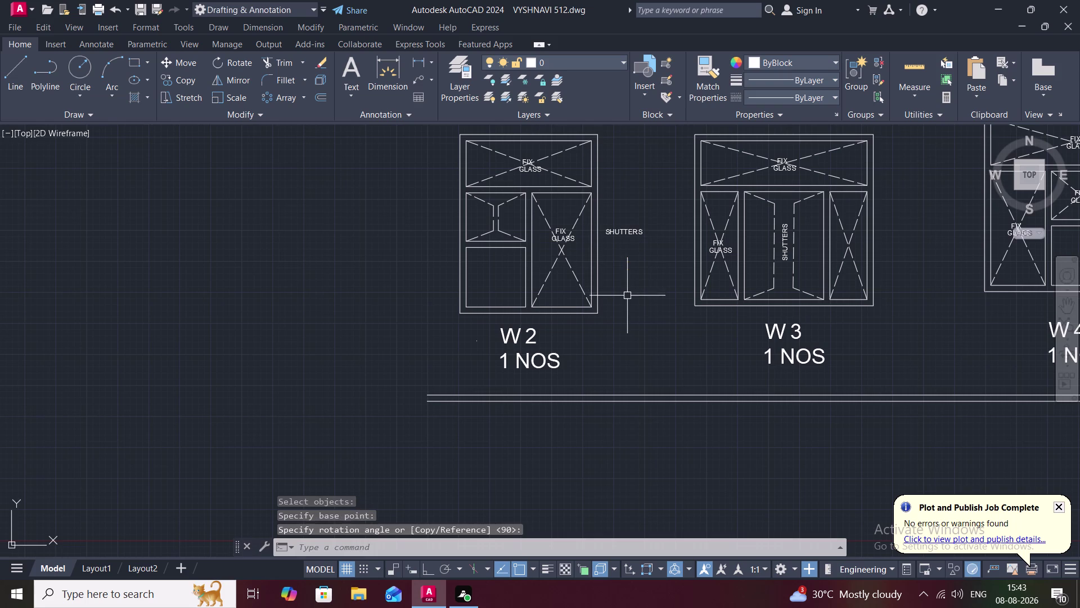
Begin copying the SHUTTERS label with CO.
text(CO)
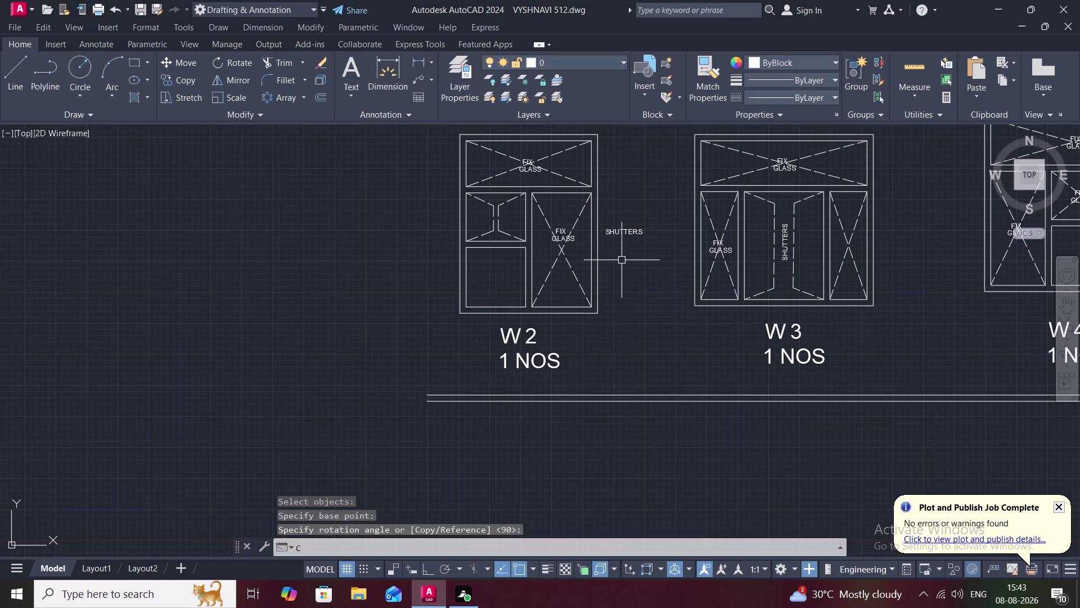
key(space)
click(623, 230)
Place a SHUTTERS copy inside W2's upper-left pane and open the outside label for editing.
right_click(622, 230)
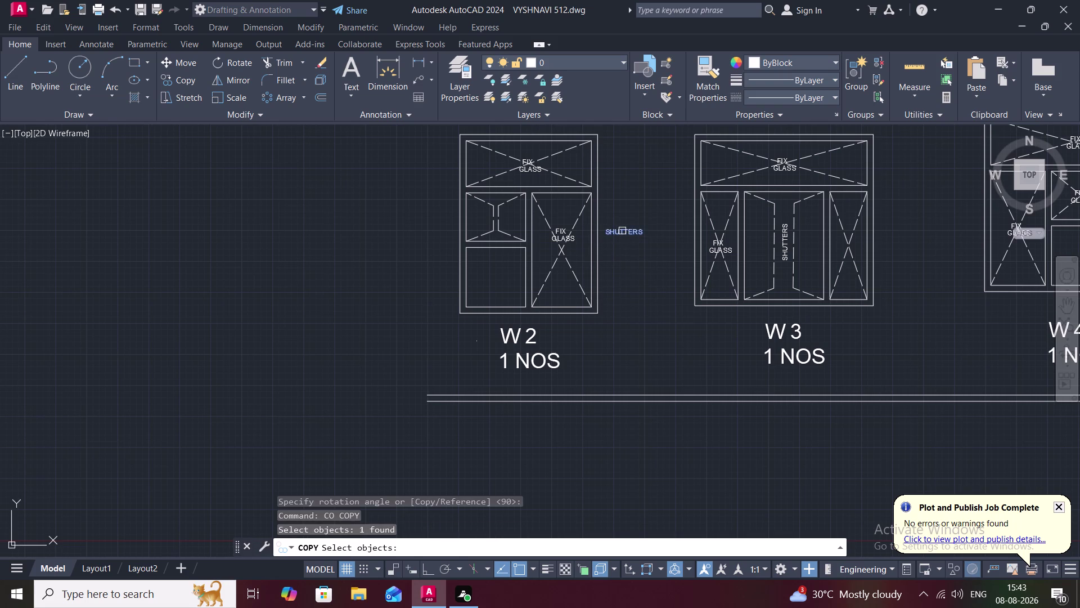
click(622, 231)
scroll(up, 3)
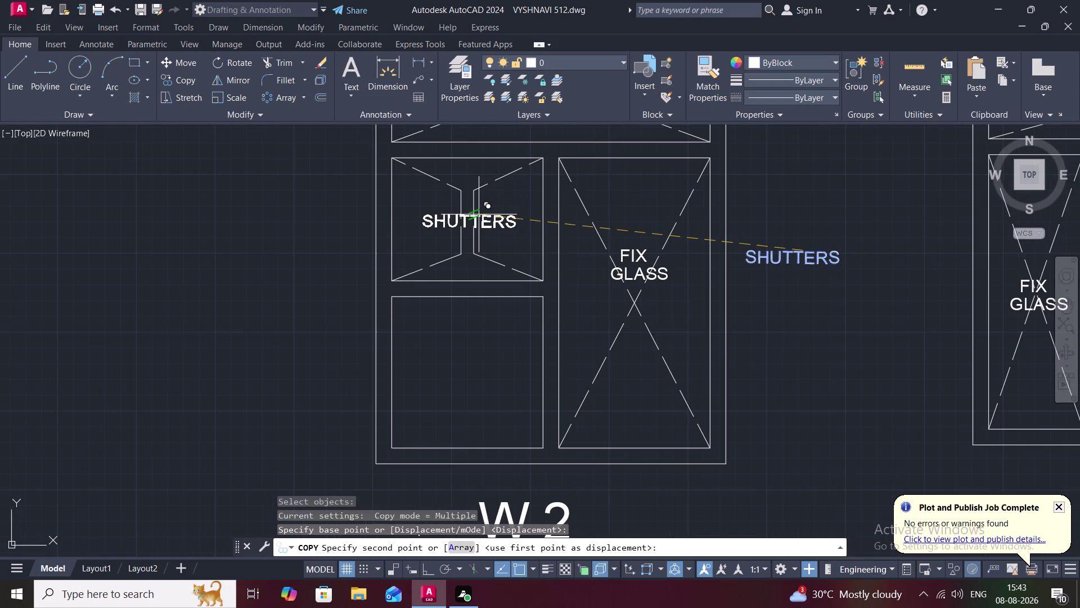
click(481, 218)
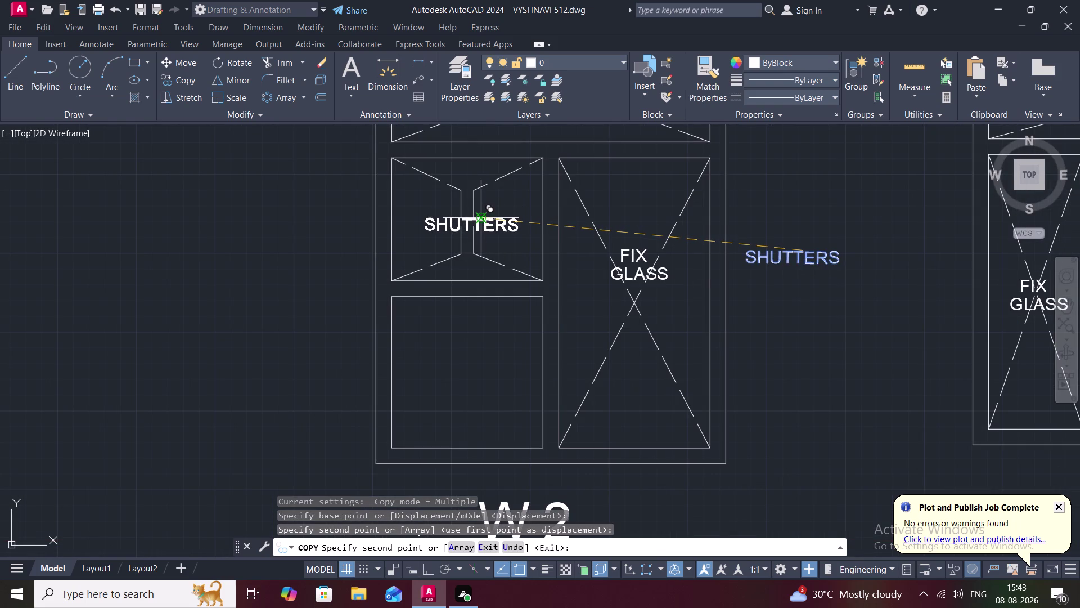
key(Escape)
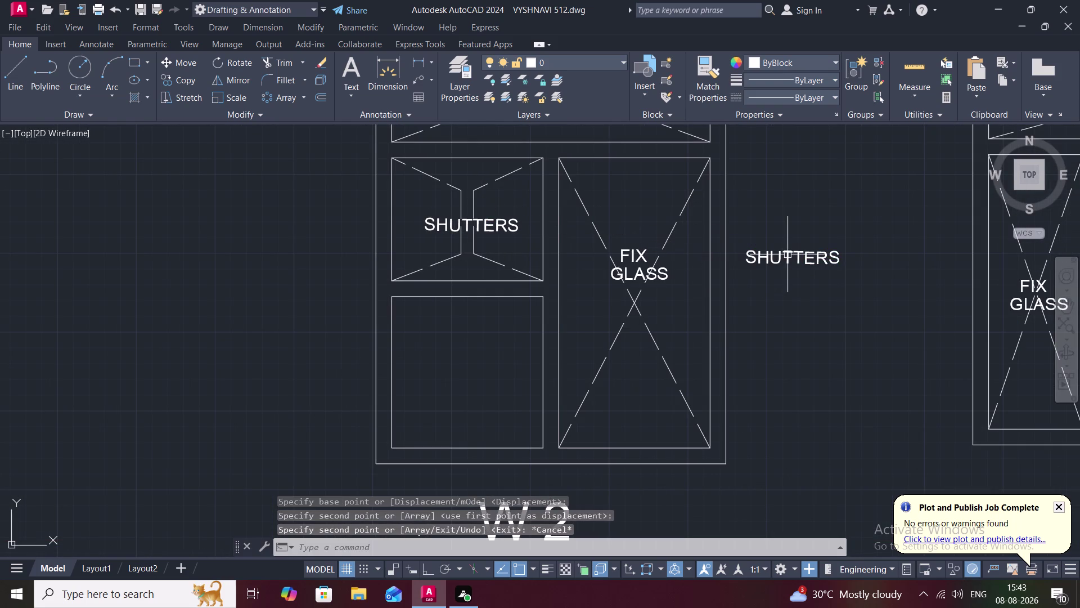
double_click(787, 255)
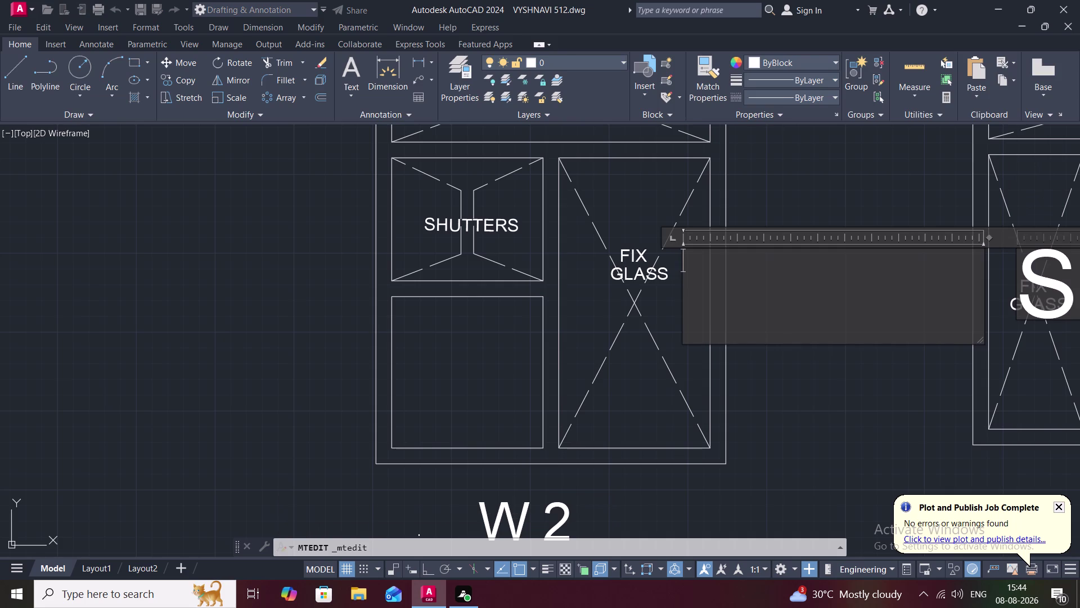
Delete the SHUTTERS wording from the outside label.
scroll(down, 3)
scroll(down, 3)
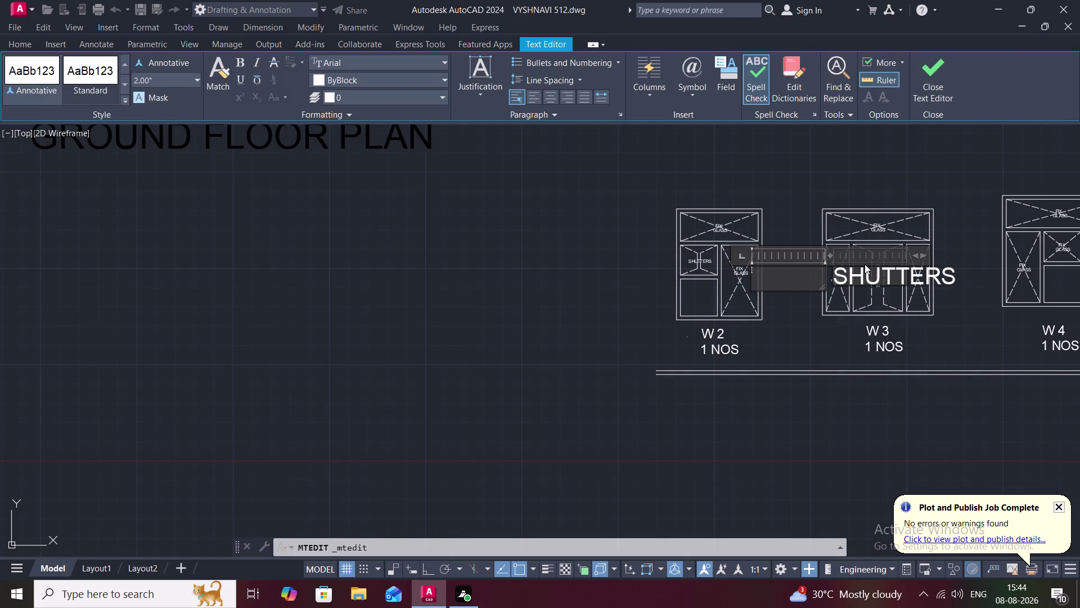
click(955, 273)
key(BackSpace)
key(BackSpace)
key(BackSpace)
key(BackSpace)
key(BackSpace)
key(BackSpace)
key(BackSpace)
key(BackSpace)
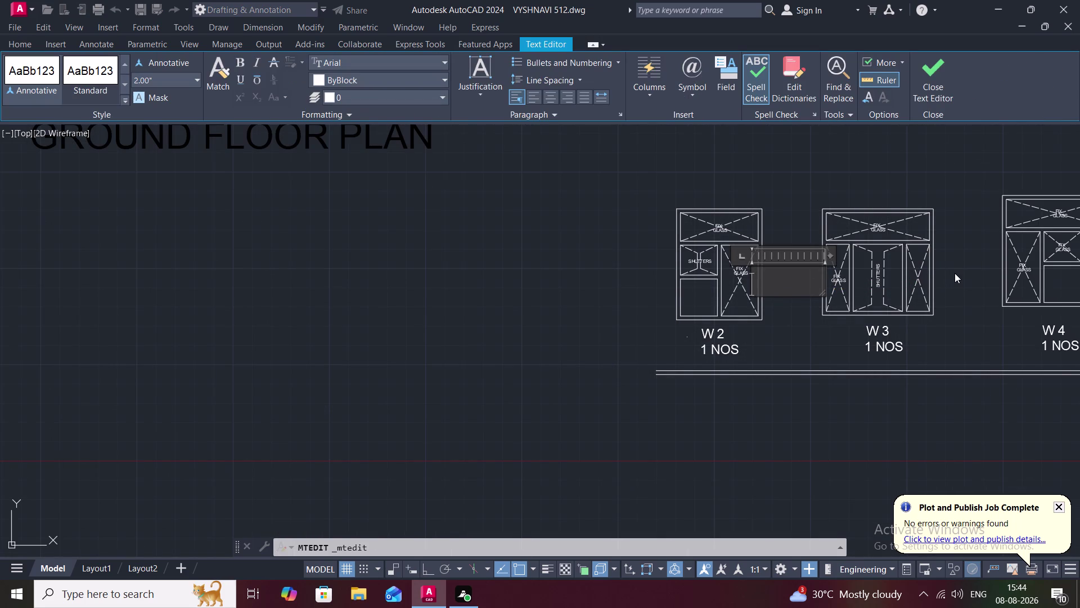
Type the replacement wording A.C./COOLER into the label.
key(BackSpace)
key(a)
key(period)
key(c)
key(period)
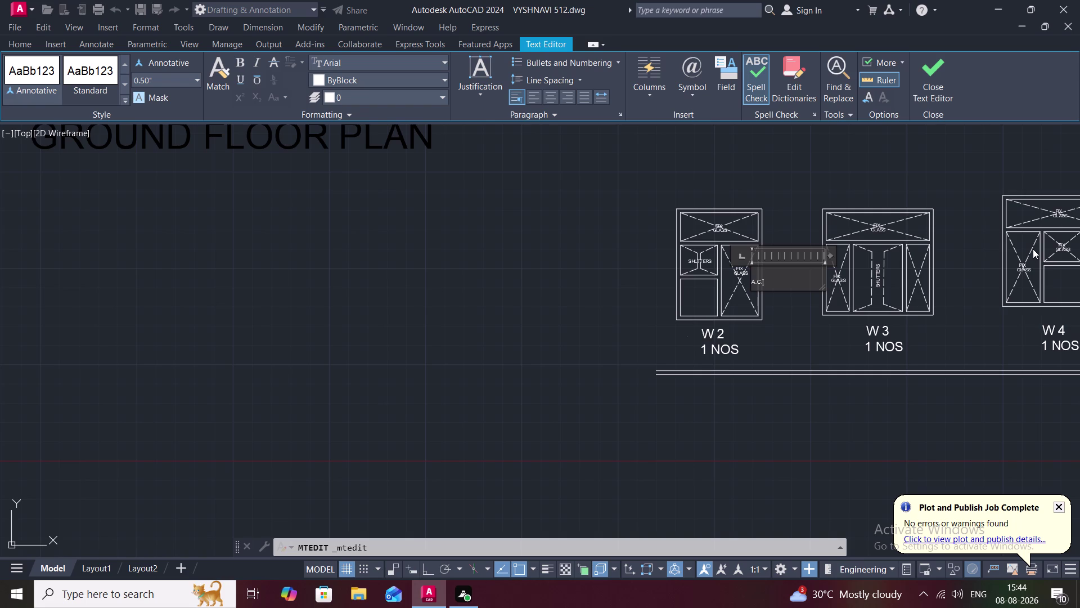
key(slash)
text(COOL)
text(W)
key(BackSpace)
text(ER)
Split the A.C./COOLER note onto two lines as small text beside the fixed-glass panel.
scroll(up, 3)
click(755, 315)
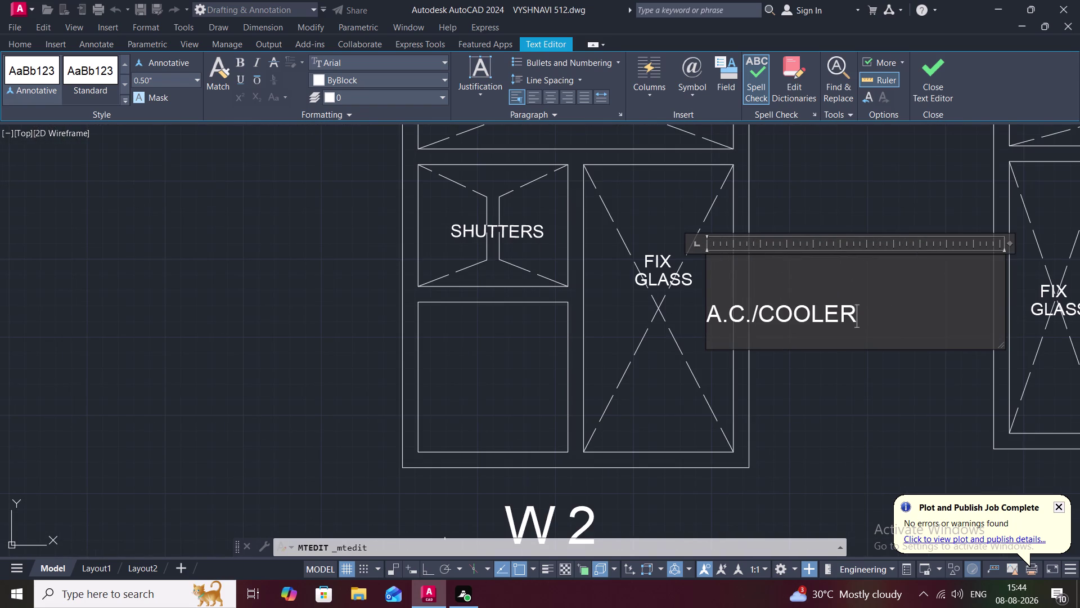
key(Return)
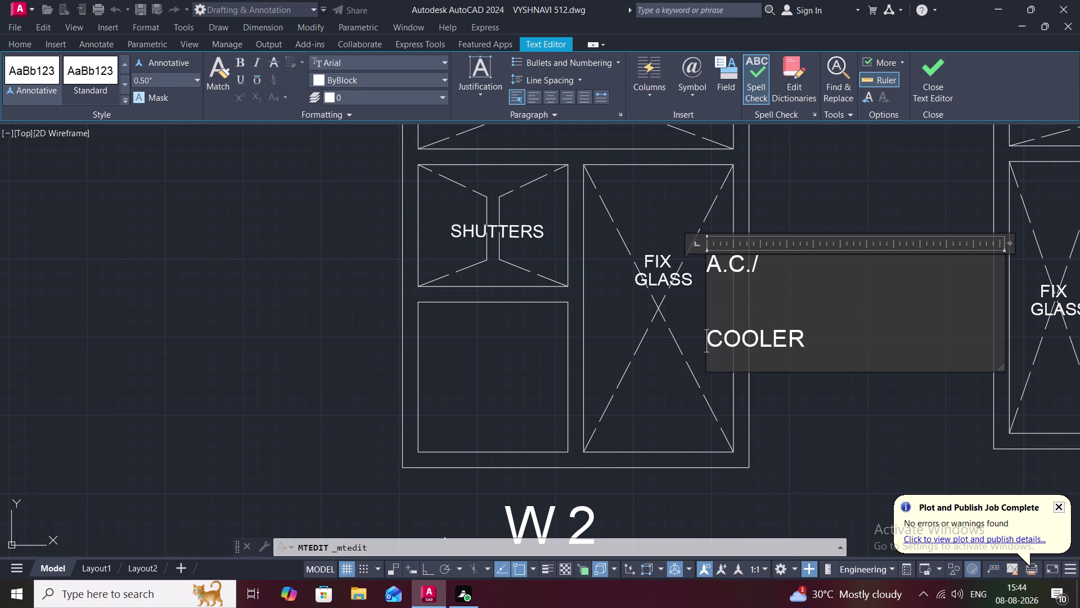
click(816, 392)
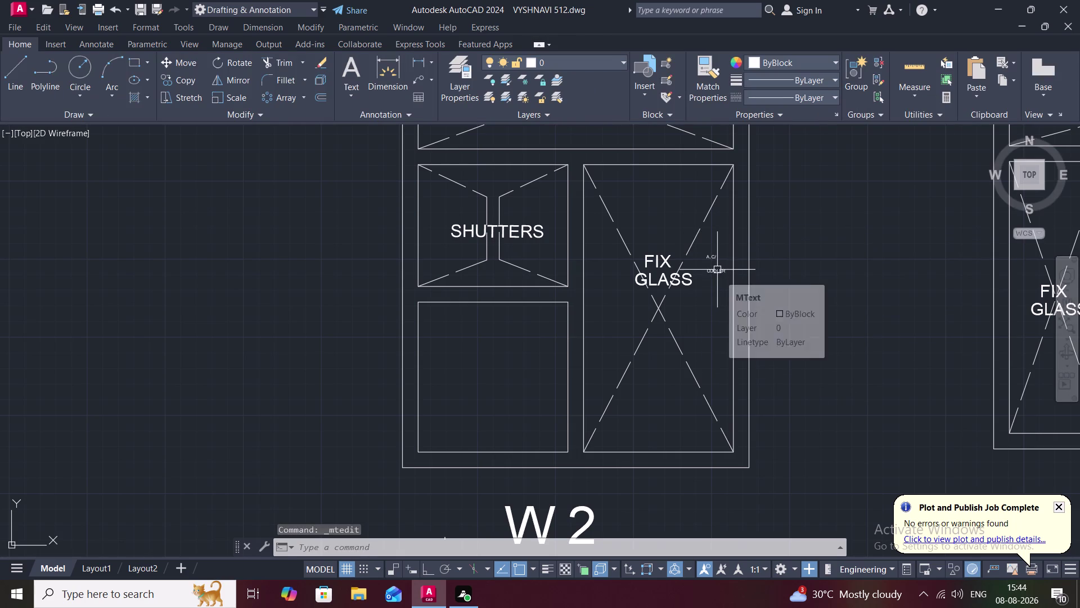
Copy the A.C./COOLER note into W2's lower-left pane.
text(CO)
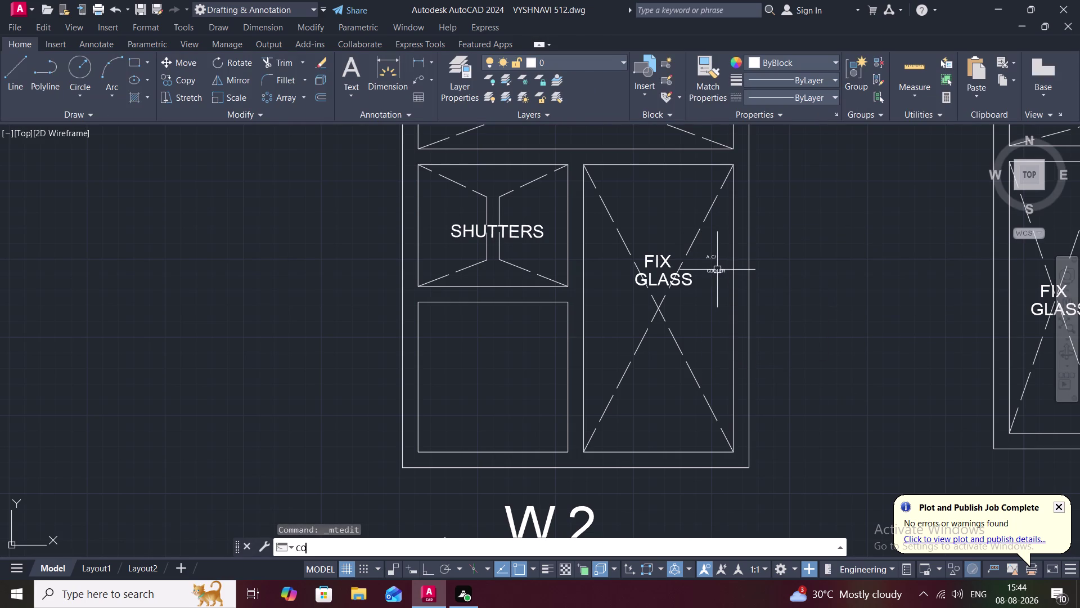
key(space)
click(717, 270)
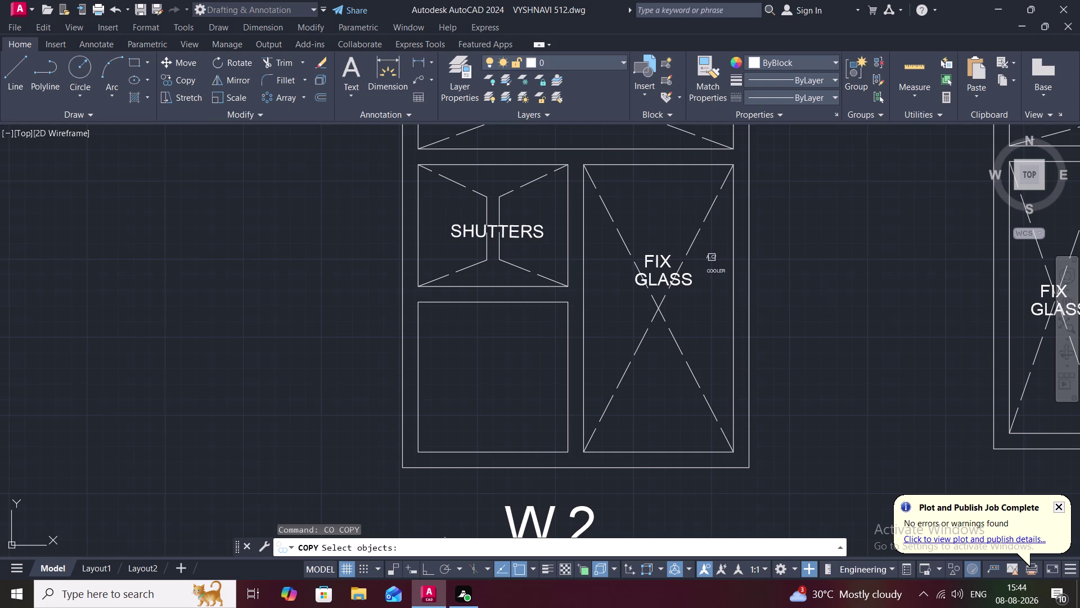
click(712, 257)
double_click(712, 257)
right_click(710, 270)
click(710, 270)
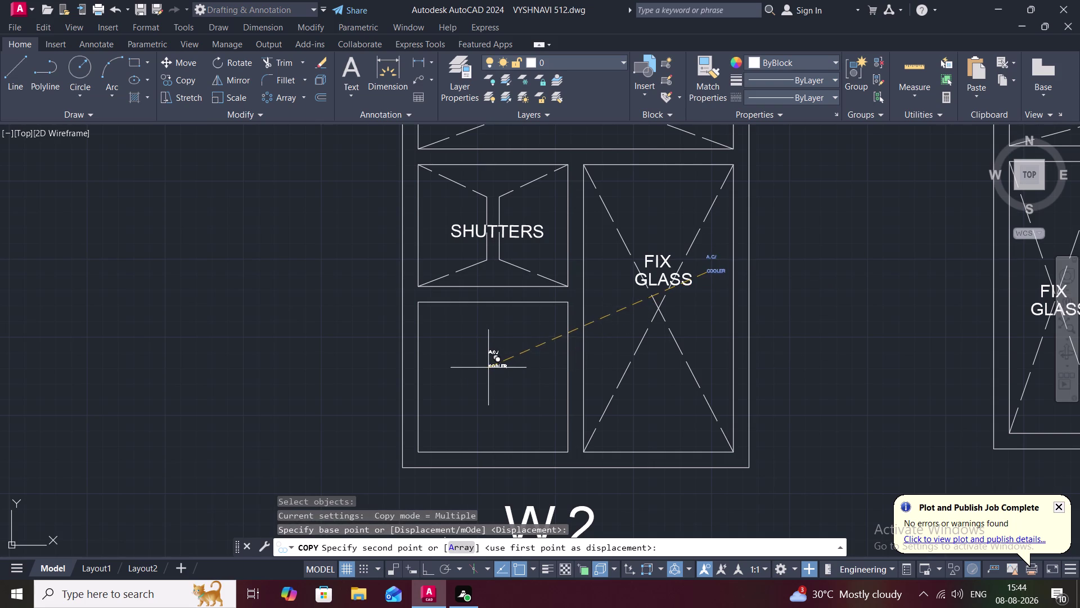
click(481, 379)
scroll(up, 3)
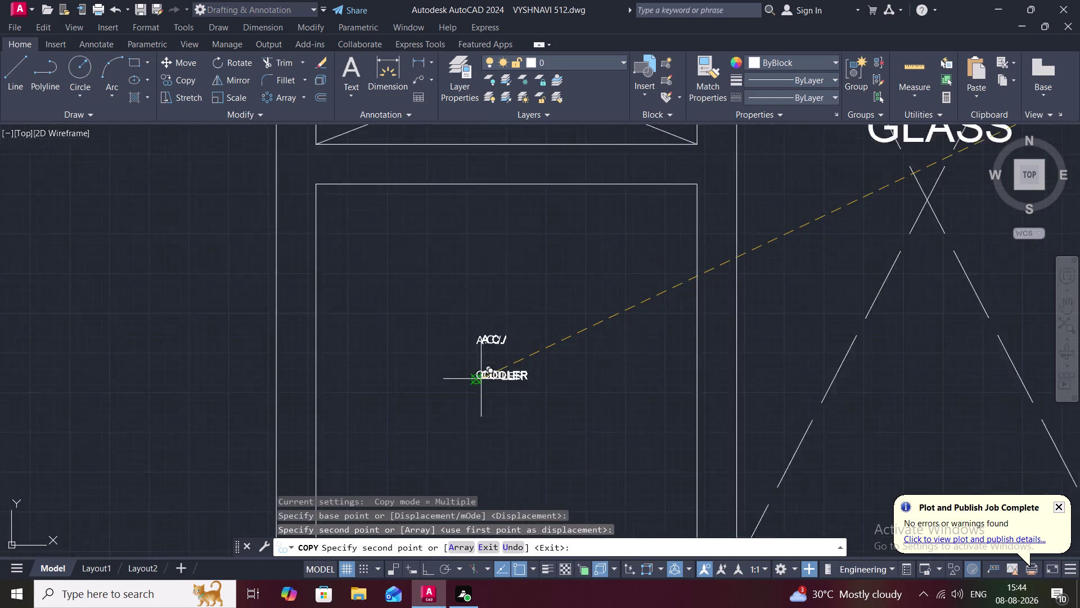
scroll(up, 3)
scroll(down, 3)
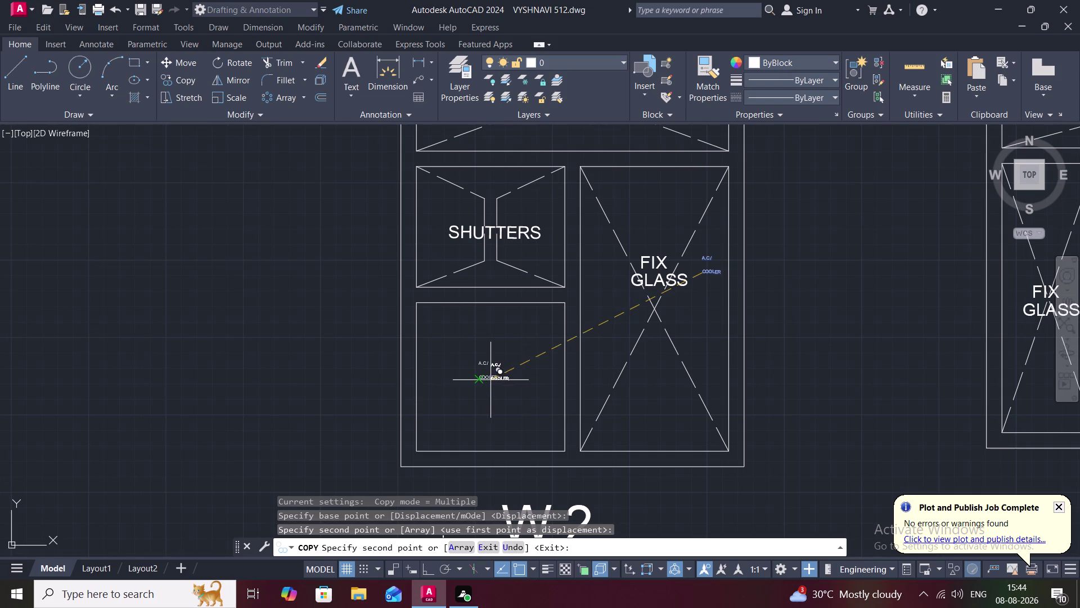
key(Escape)
Open the copied note in the lower-left pane for text editing.
scroll(down, 3)
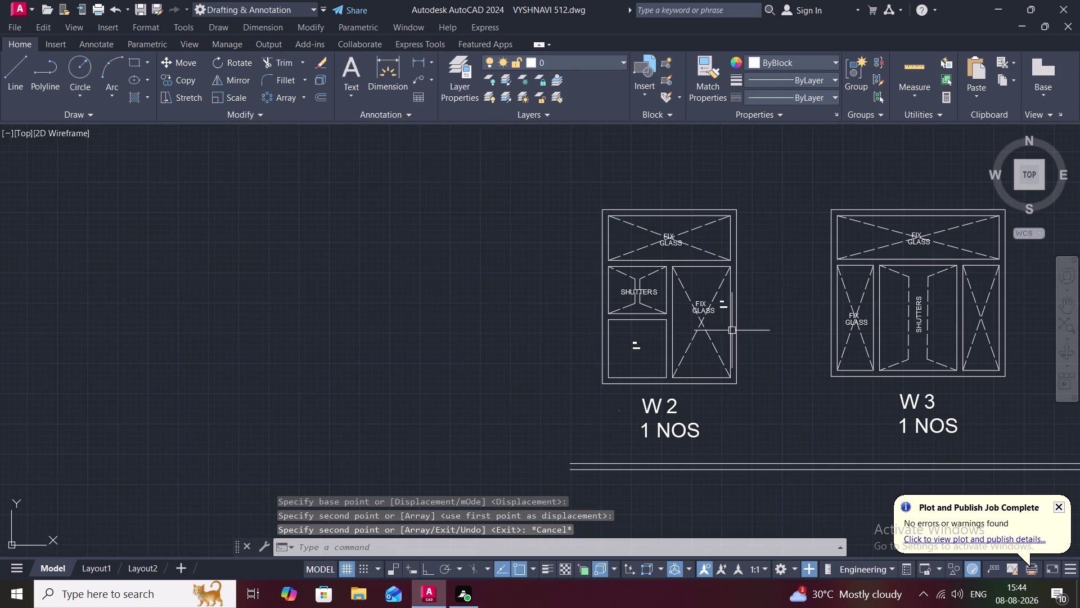
scroll(up, 3)
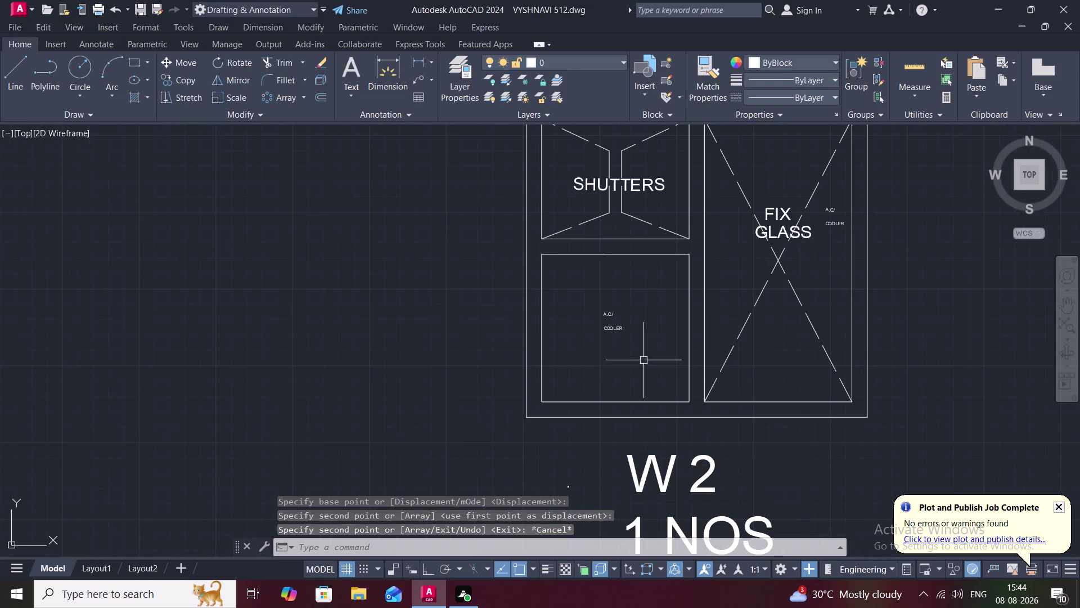
double_click(612, 327)
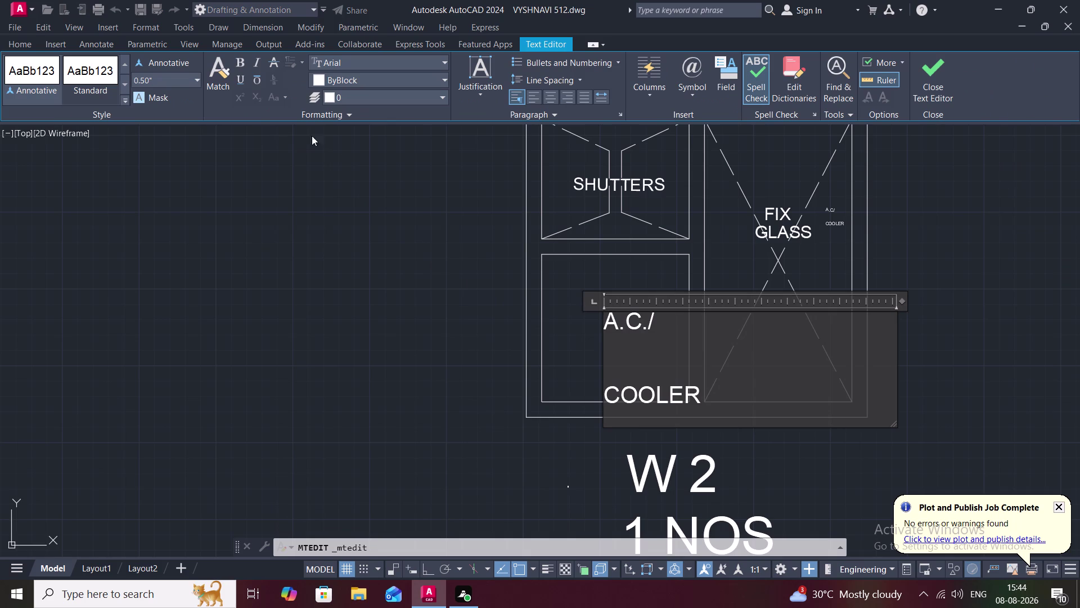
Edit the copied note so it reads A.C./COOLER on one line, then close the editor.
click(659, 315)
key(BackSpace)
key(BackSpace)
key(period)
key(slash)
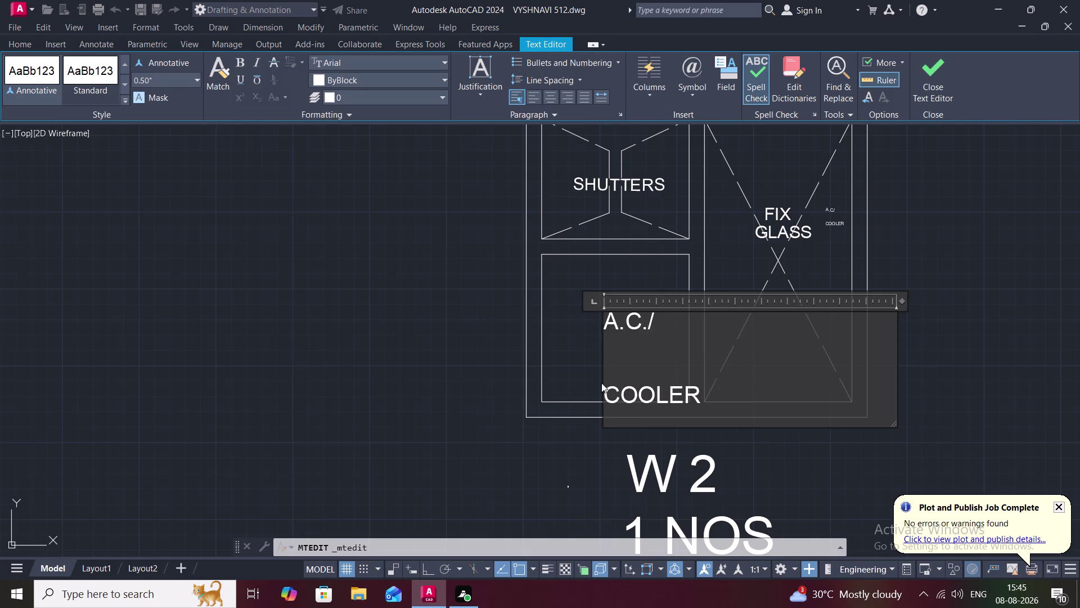
click(603, 392)
key(BackSpace)
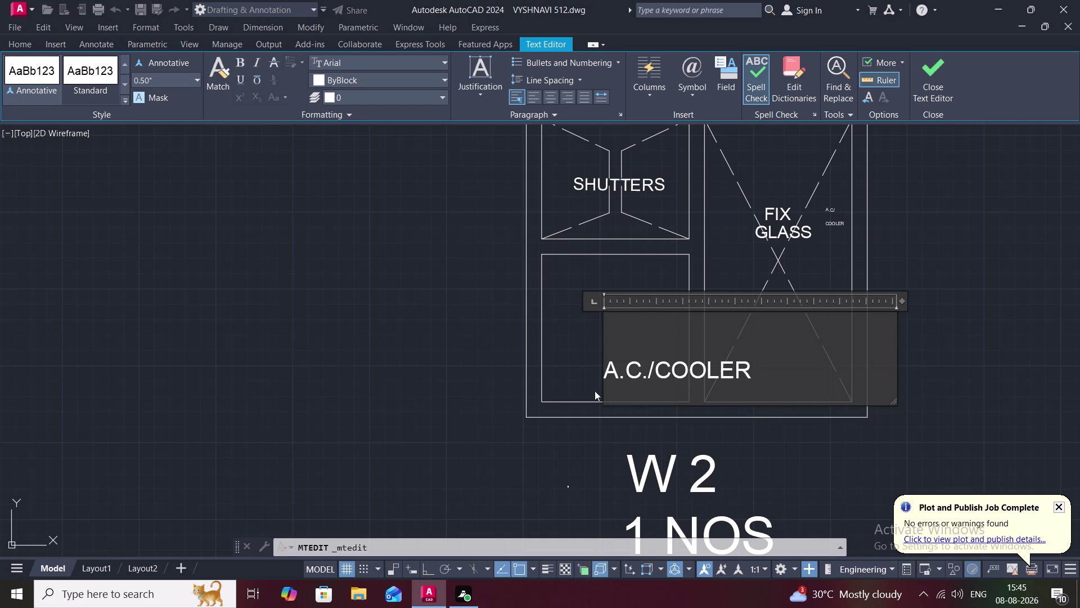
click(560, 382)
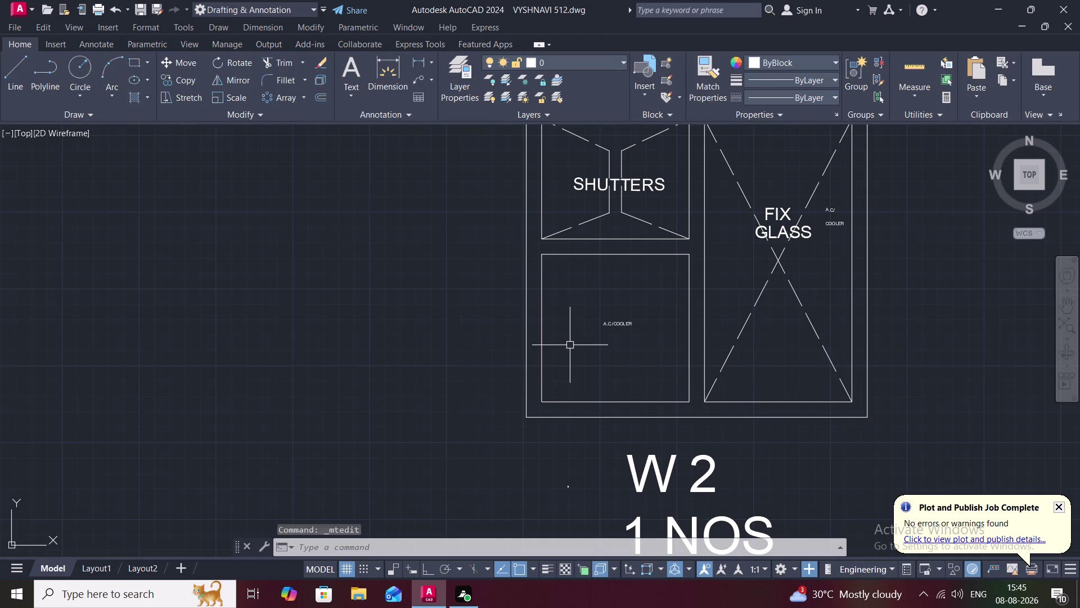
scroll(down, 3)
scroll(down, 3)
scroll(up, 3)
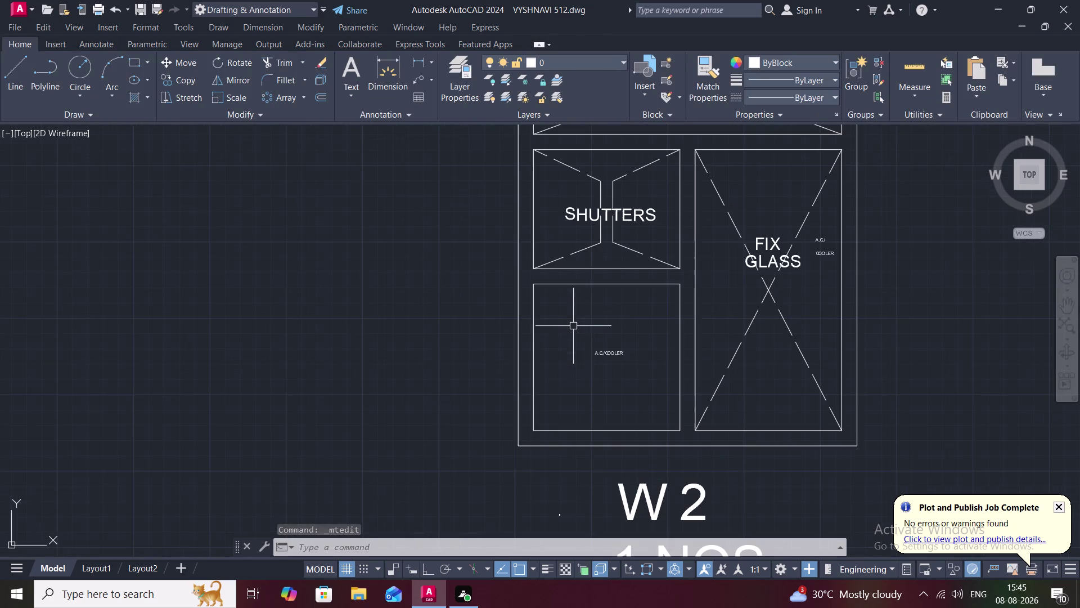
click(819, 253)
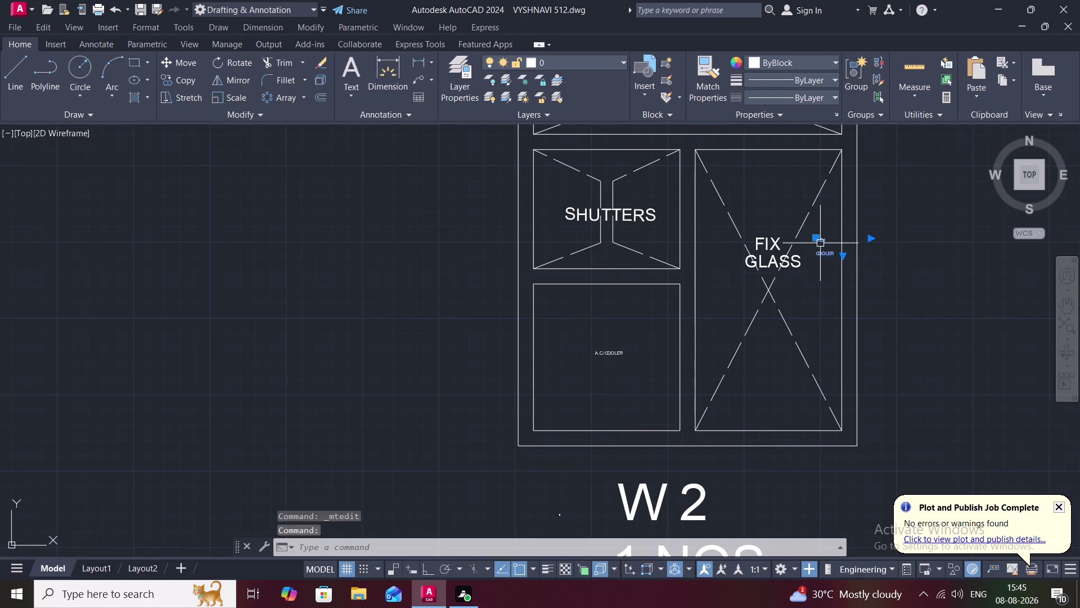
Erase the stray original note and delete all the text of the SHUTTERS label.
key(Delete)
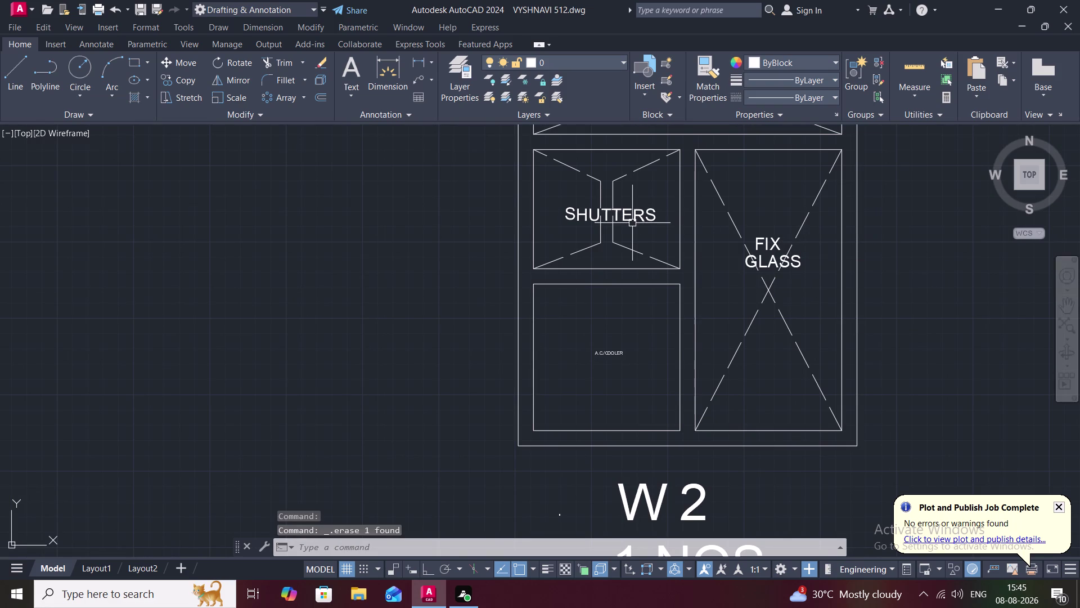
click(632, 222)
click(631, 222)
middle_drag(690, 255, 374, 321)
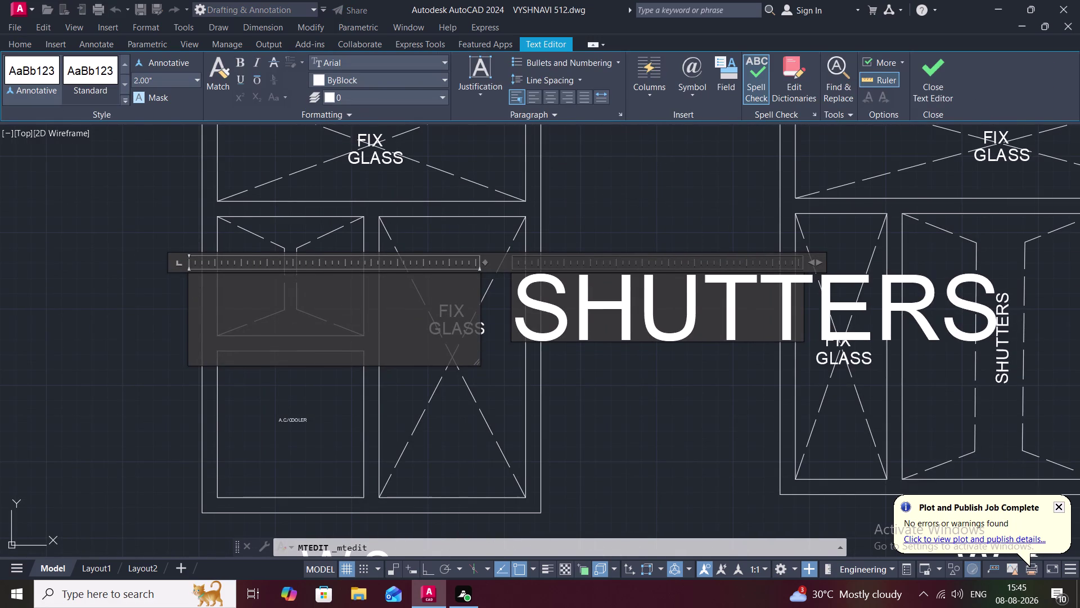
click(997, 306)
key(BackSpace)
key(BackSpace)
key(BackSpace)
key(BackSpace)
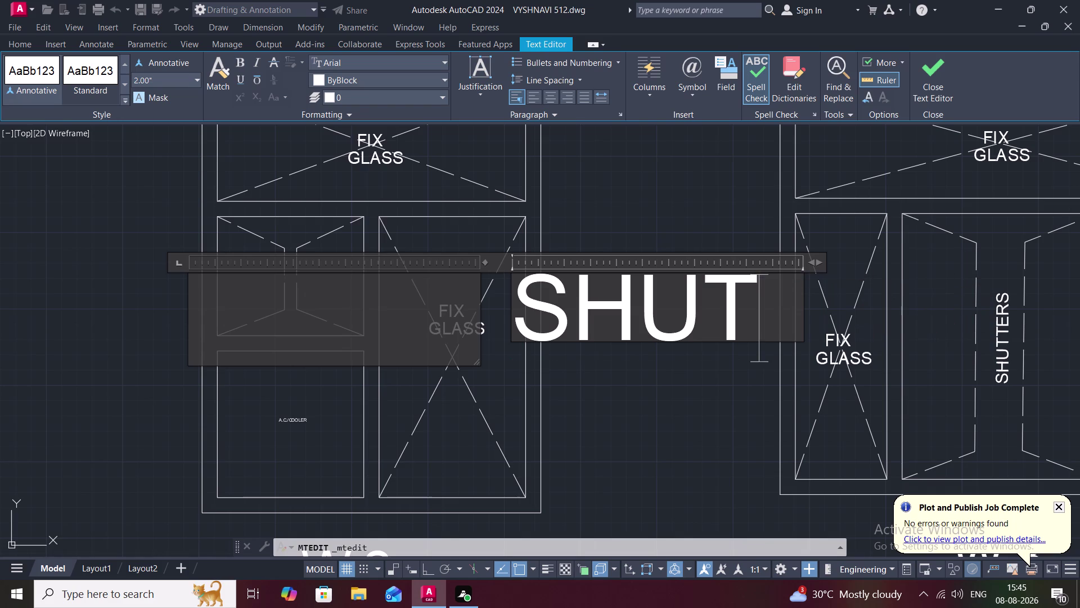
key(BackSpace)
key(BackSpace)
key(BackSpace)
key(BackSpace)
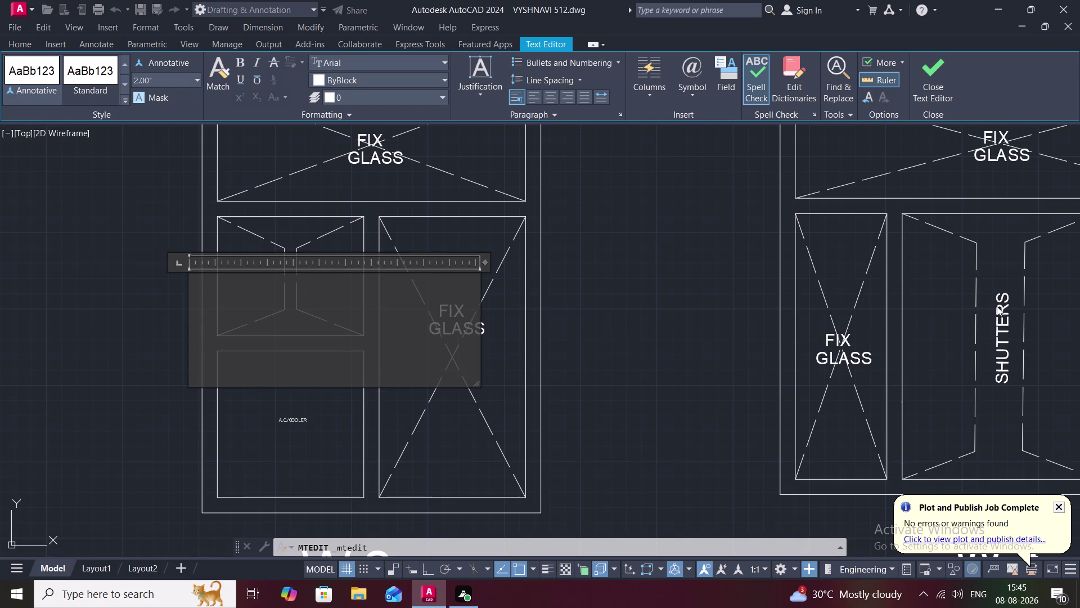
key(Escape)
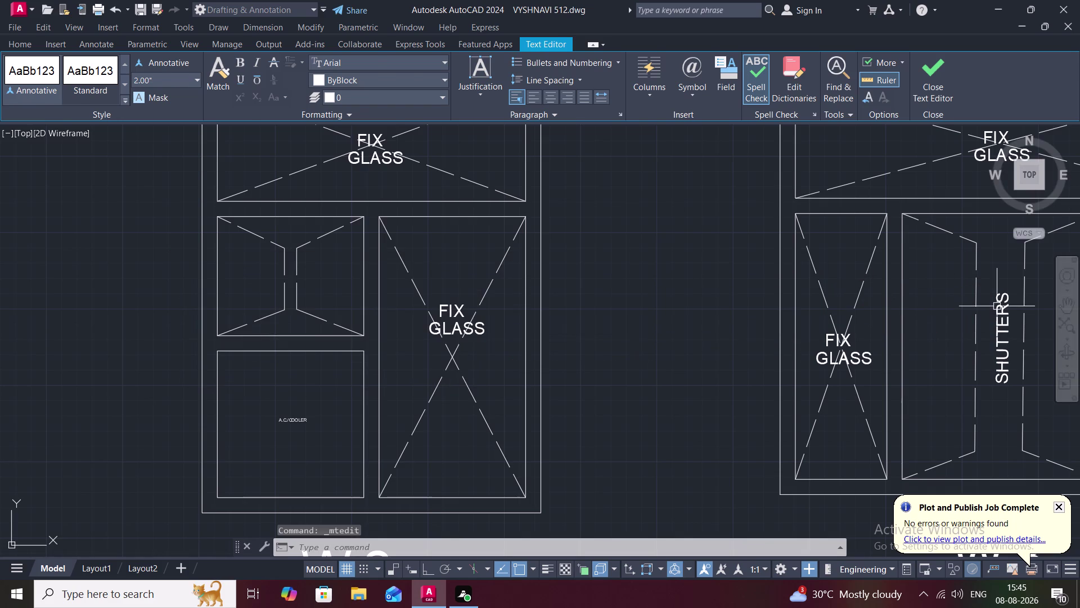
Delete the word GLASS from the FIX GLASS label.
double_click(456, 331)
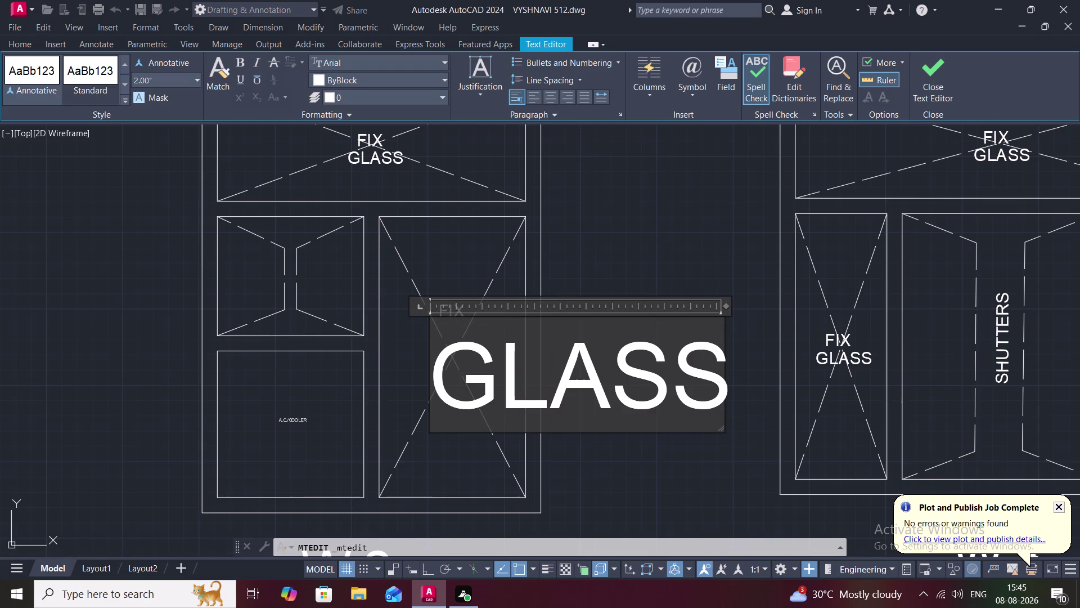
click(725, 357)
click(718, 376)
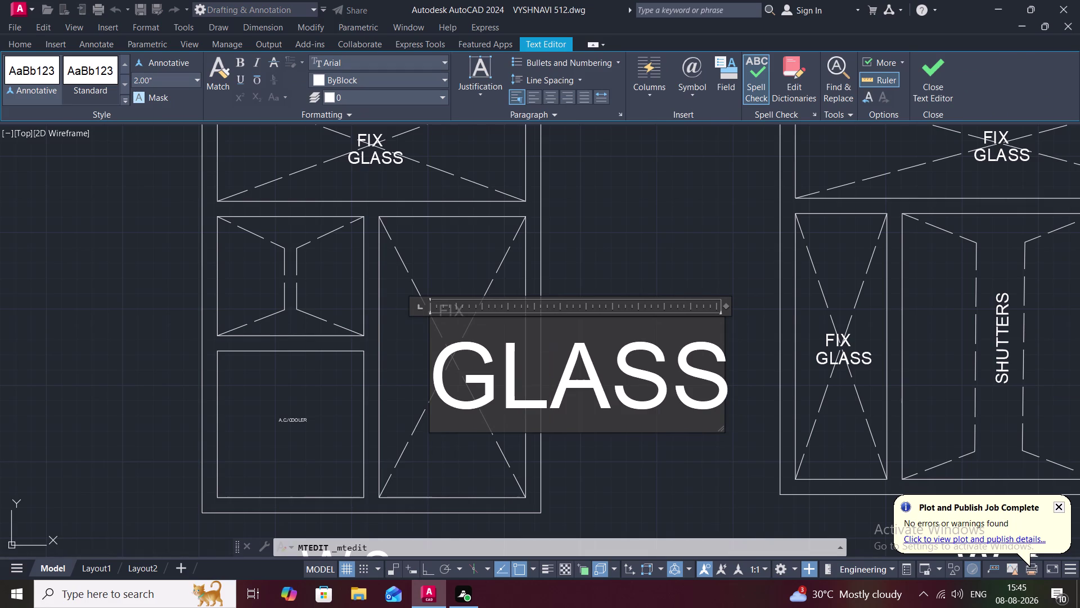
key(BackSpace)
key(BackSpace)
key(BackSpace)
key(BackSpace)
key(BackSpace)
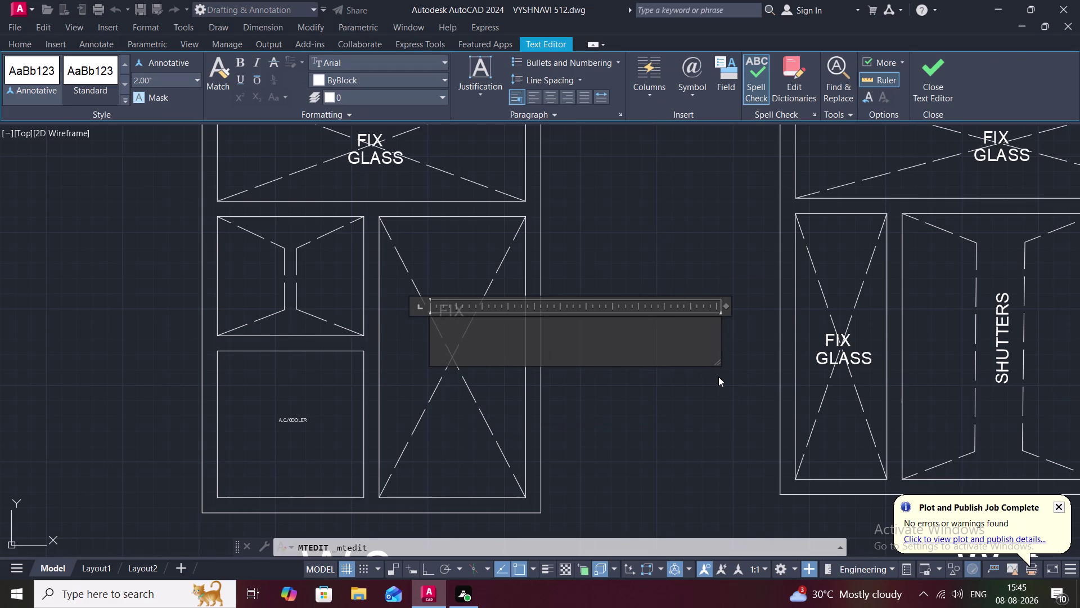
Type A.C/ and COOLER on two lines under FIX, then finish the edit.
key(a)
key(period)
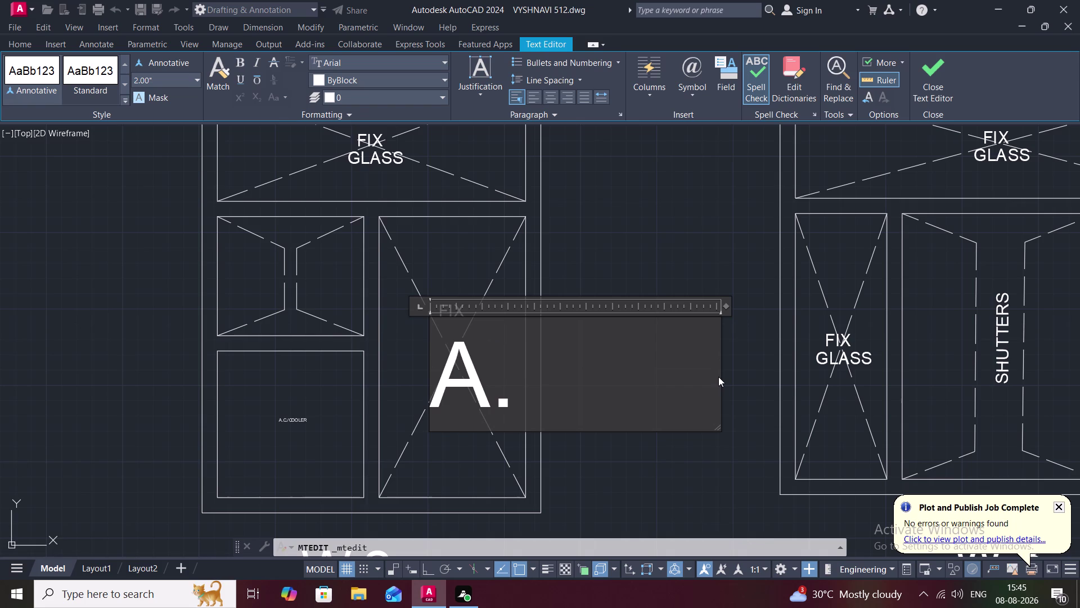
key(c)
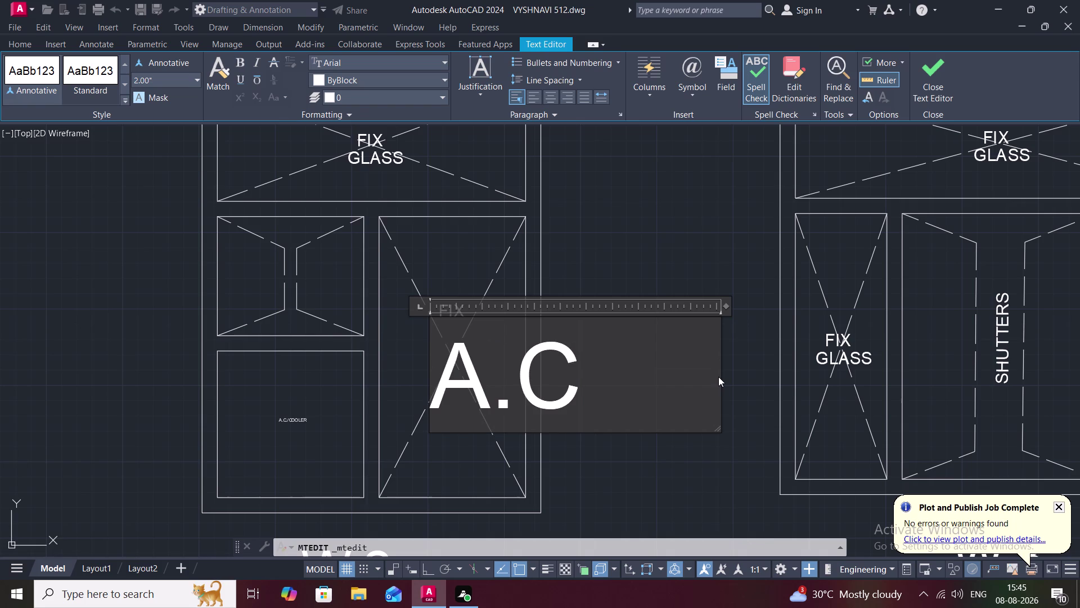
key(slash)
key(Return)
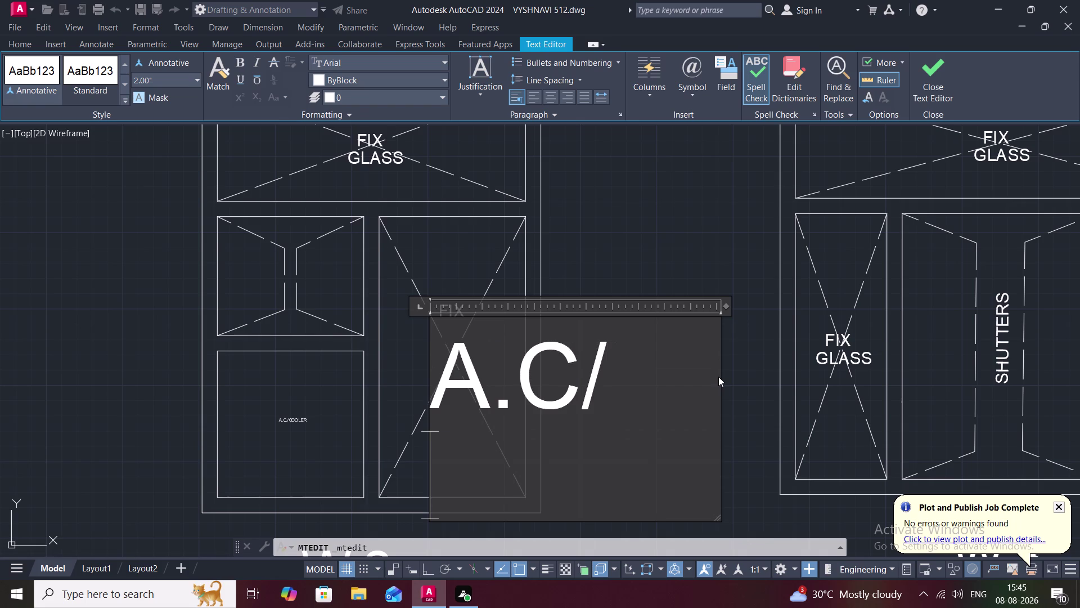
text(COO)
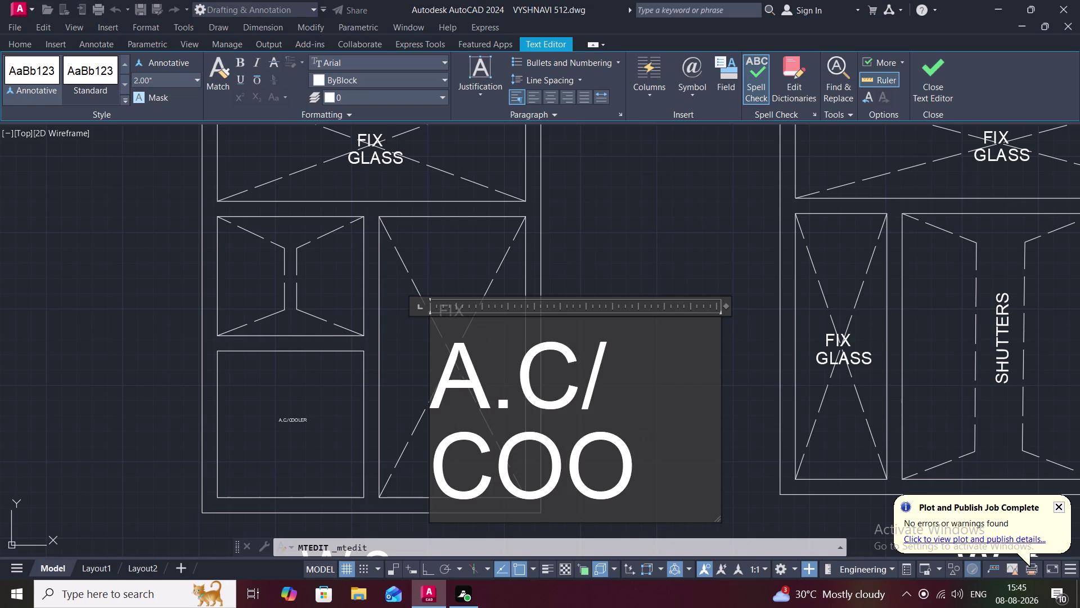
key(l)
text(E)
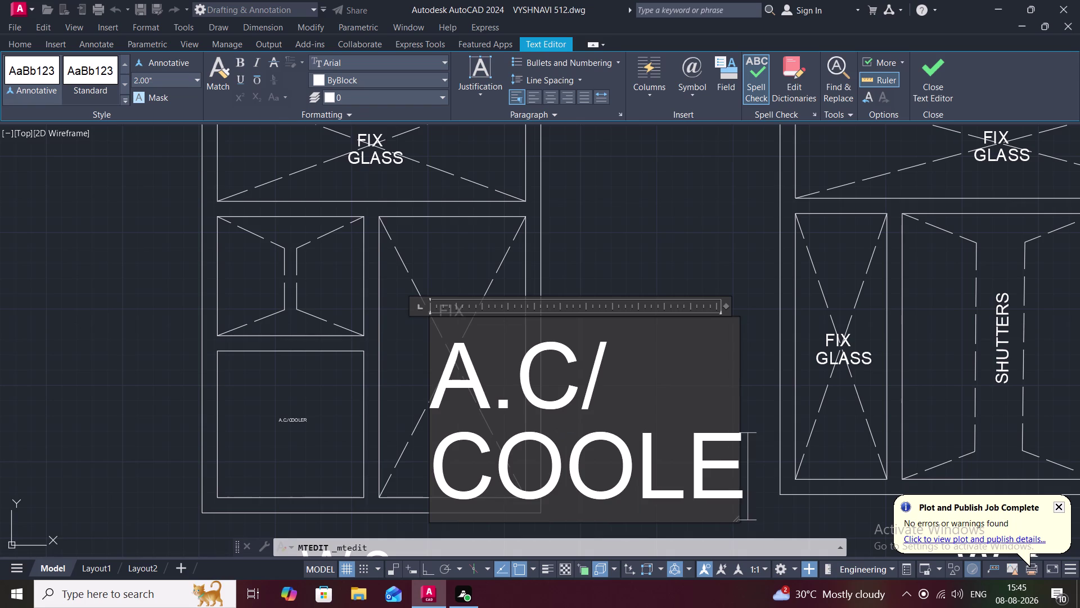
text(R)
click(671, 263)
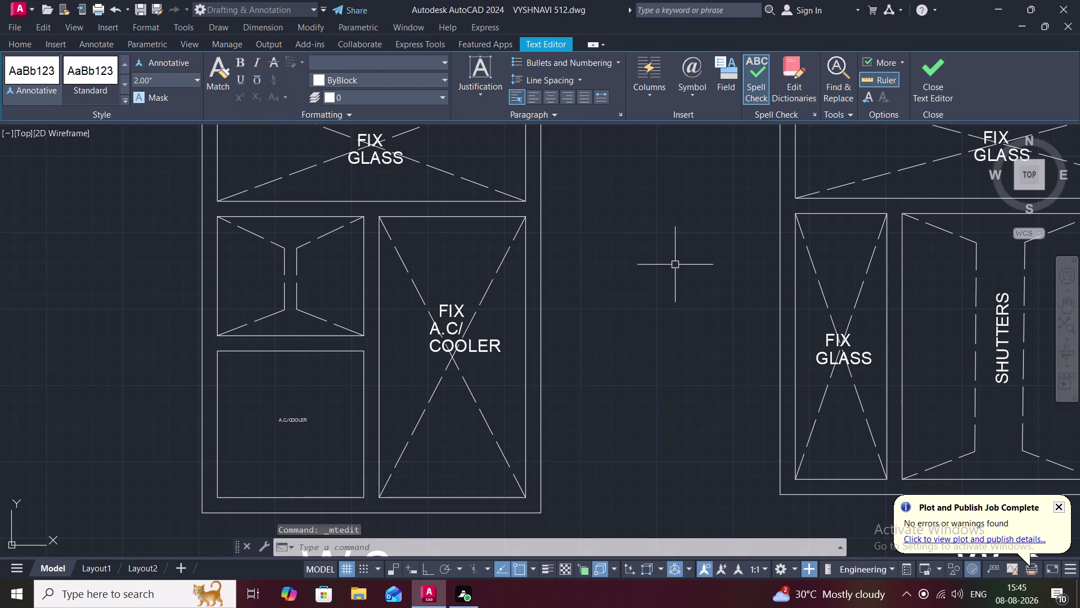
Copy the A.C/ COOLER label into W2's lower-left pane and delete the extra copy.
text(C)
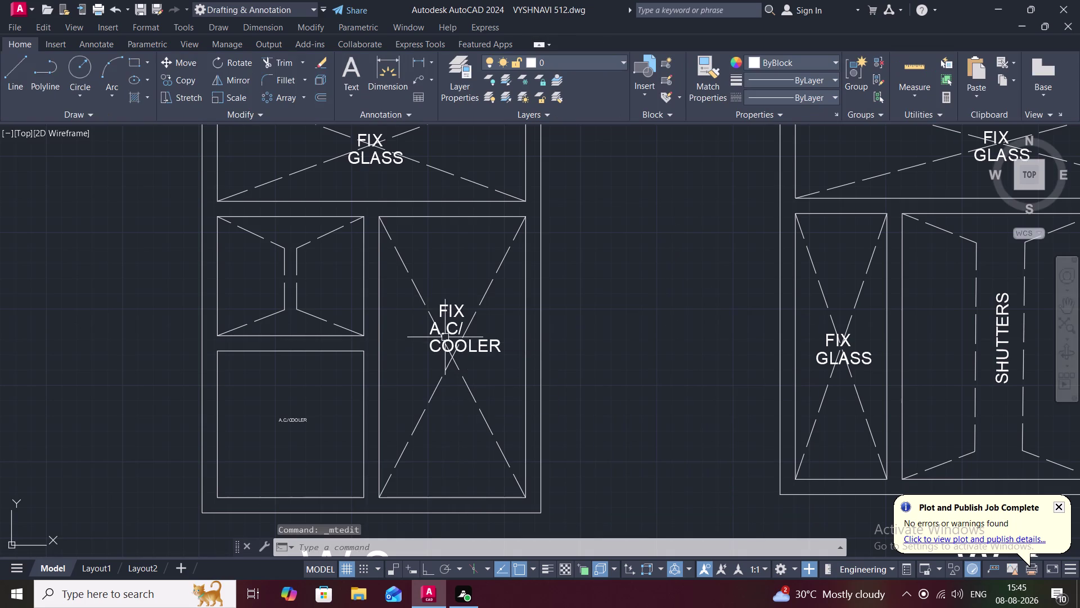
text(O)
key(space)
click(436, 328)
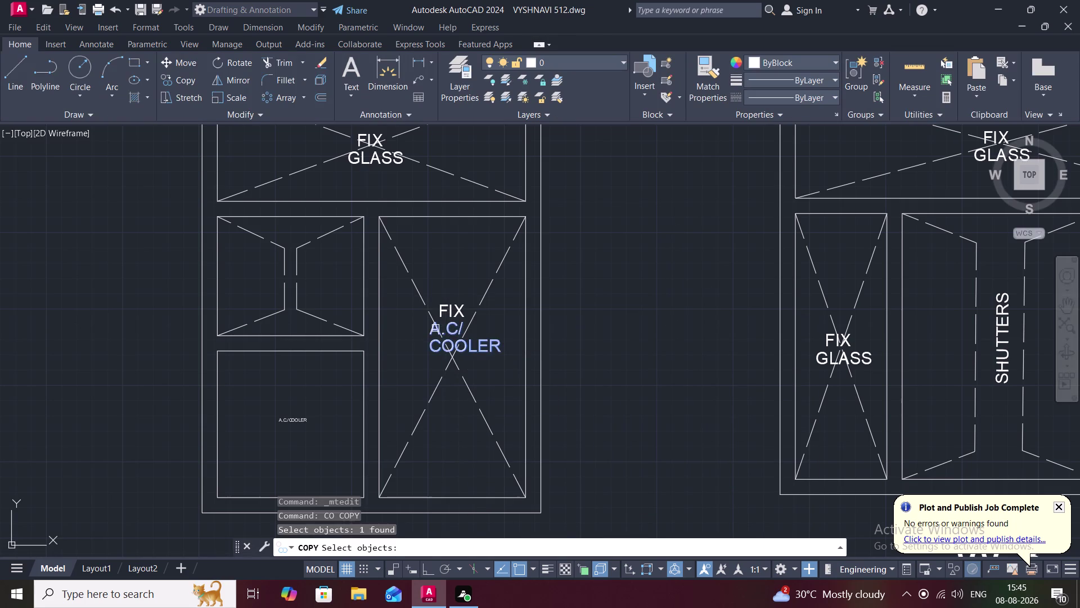
right_click(435, 328)
click(435, 328)
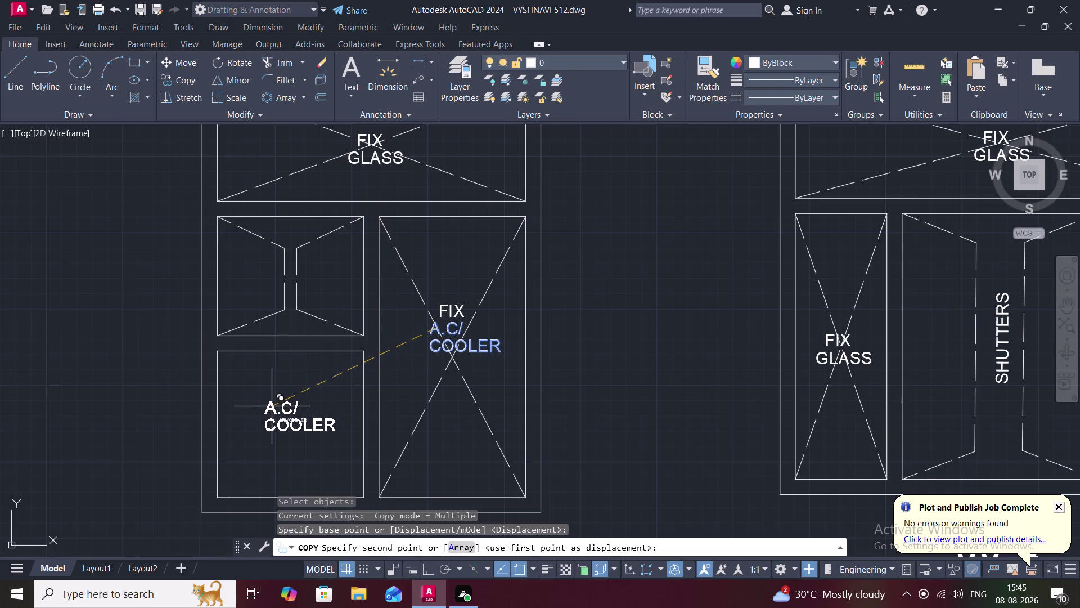
click(282, 384)
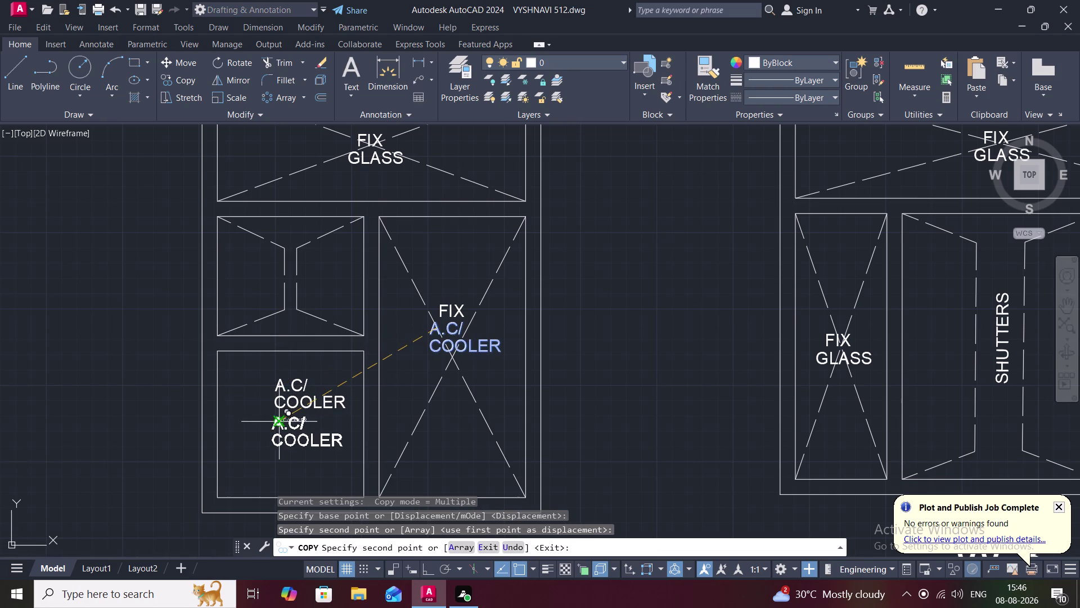
key(Escape)
click(294, 422)
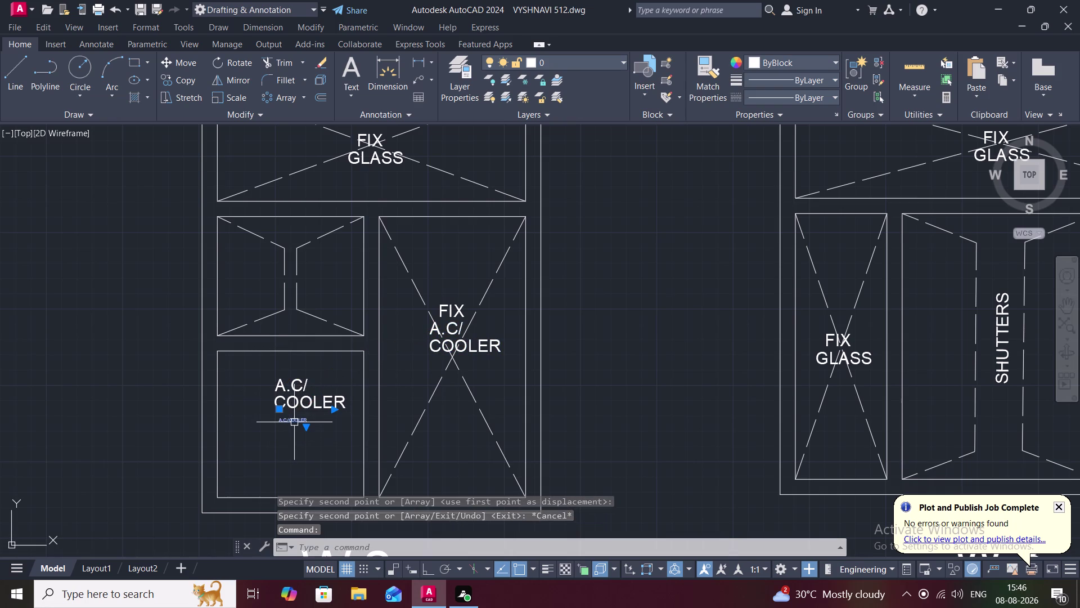
key(Delete)
Copy the lower-left A.C/ COOLER label further down and erase the upper one.
click(297, 387)
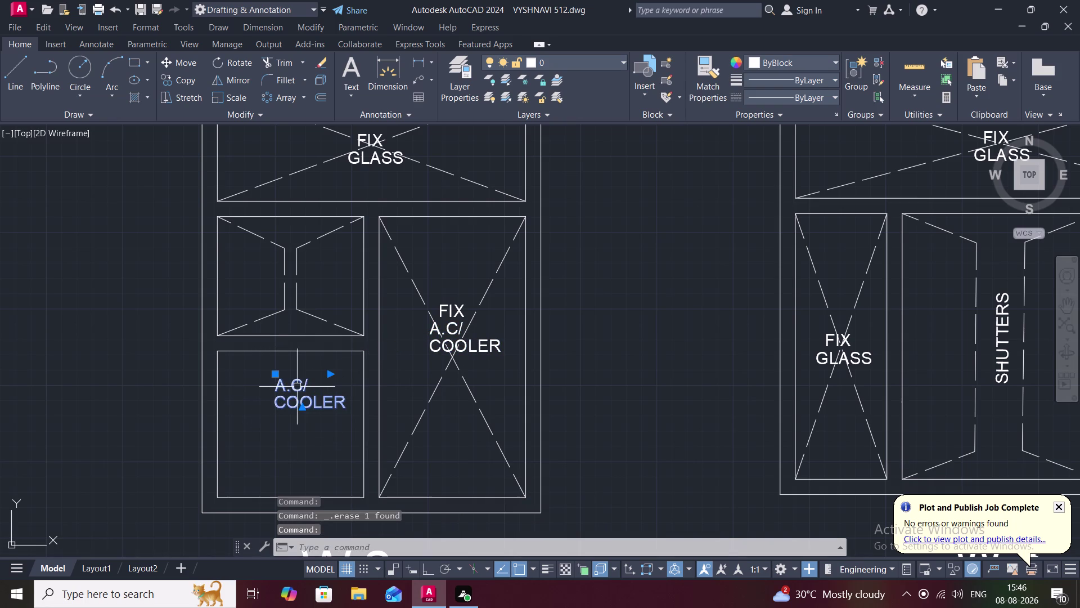
text(CO)
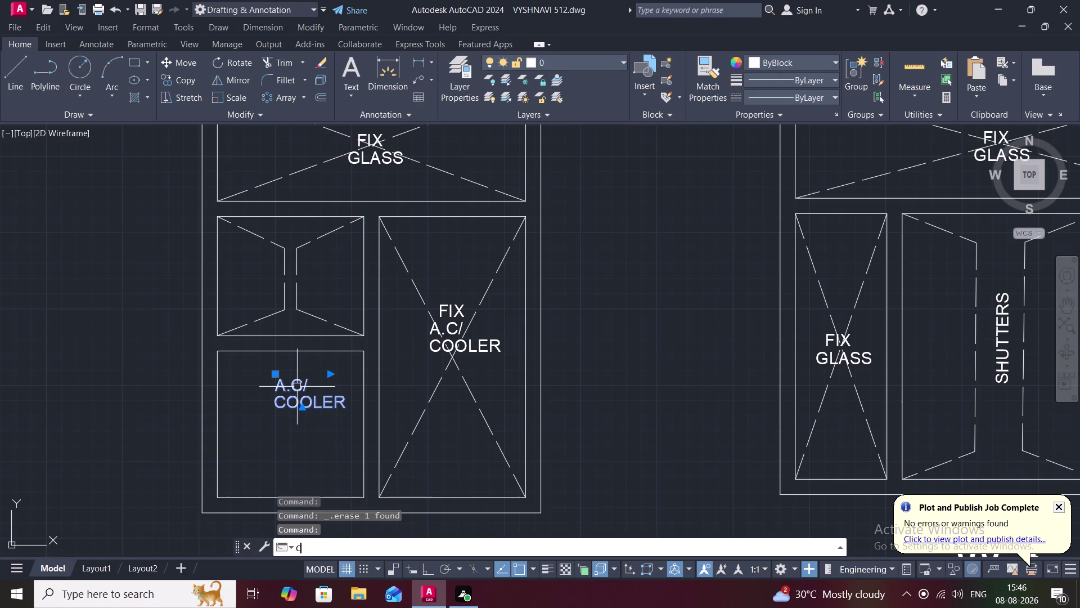
key(space)
click(297, 386)
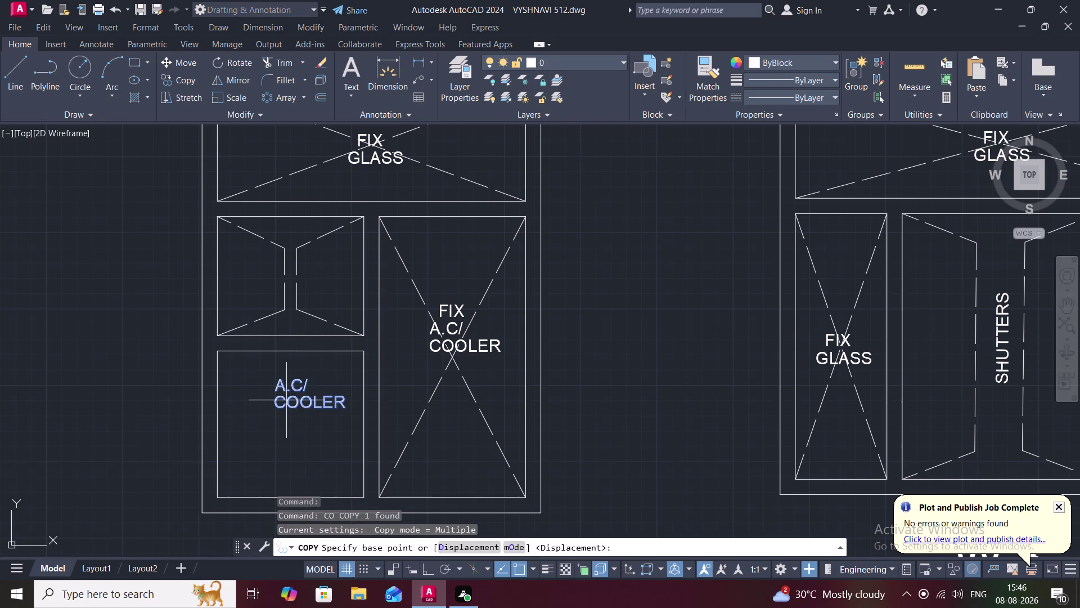
click(277, 404)
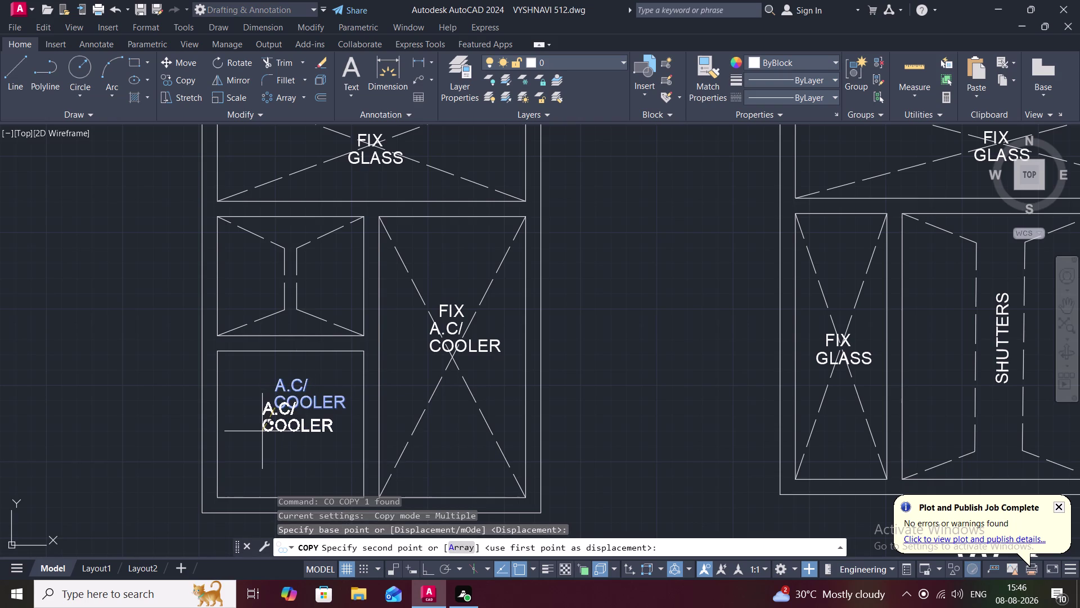
click(261, 434)
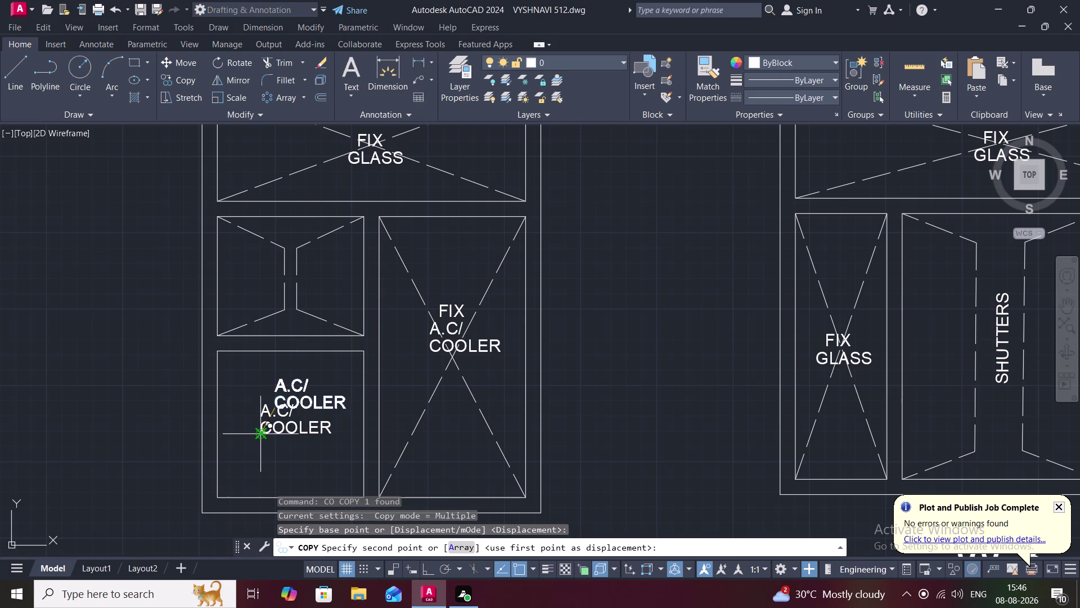
key(Escape)
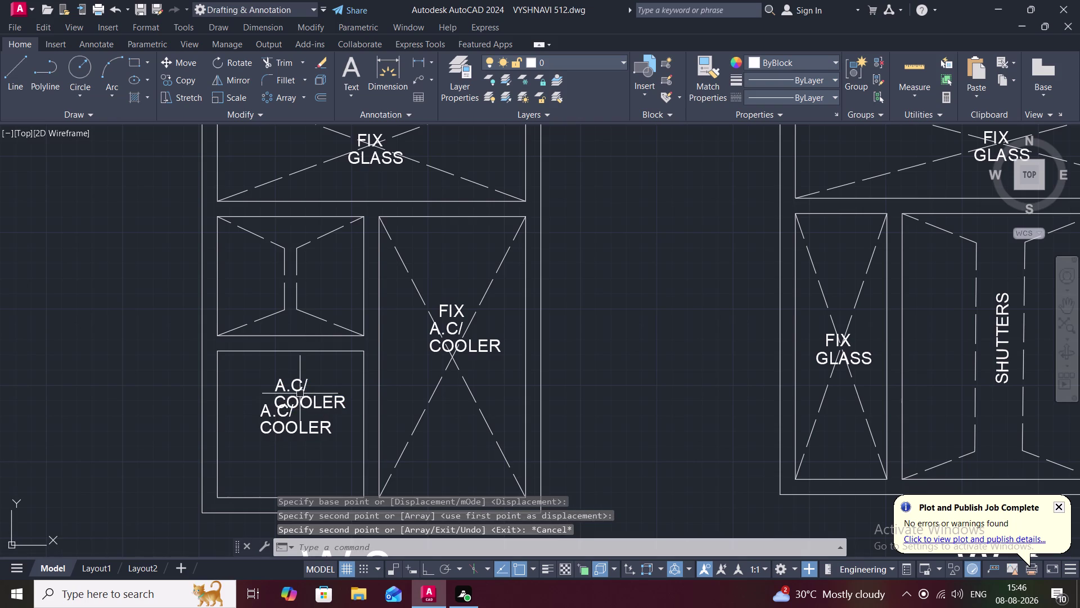
click(303, 393)
key(Delete)
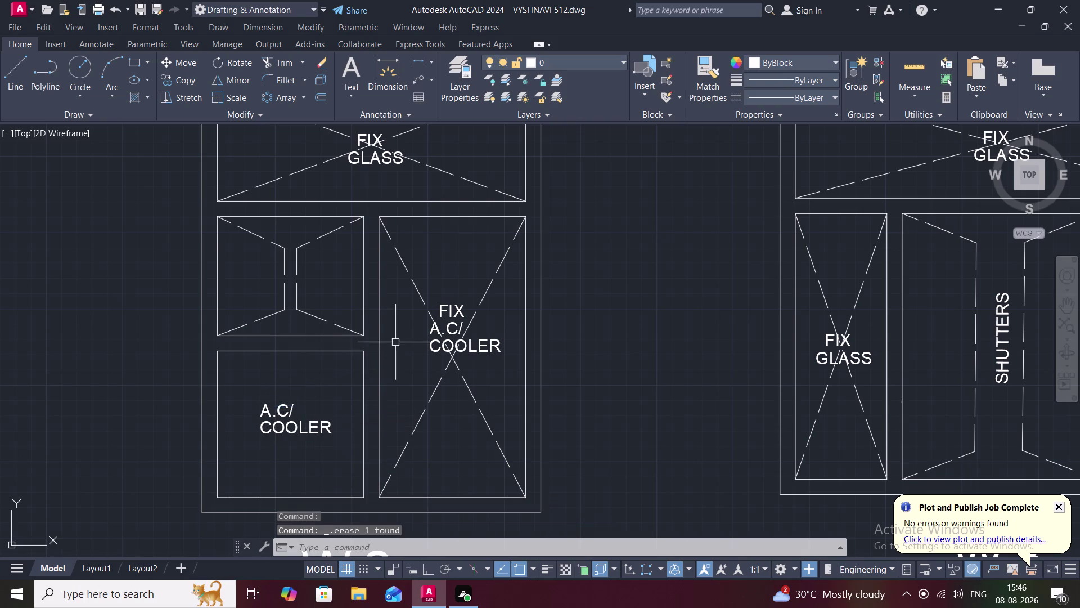
click(433, 347)
Delete A.C/ COOLER from W2's tall pane, clearing a stray selection and mistyped command.
key(Delete)
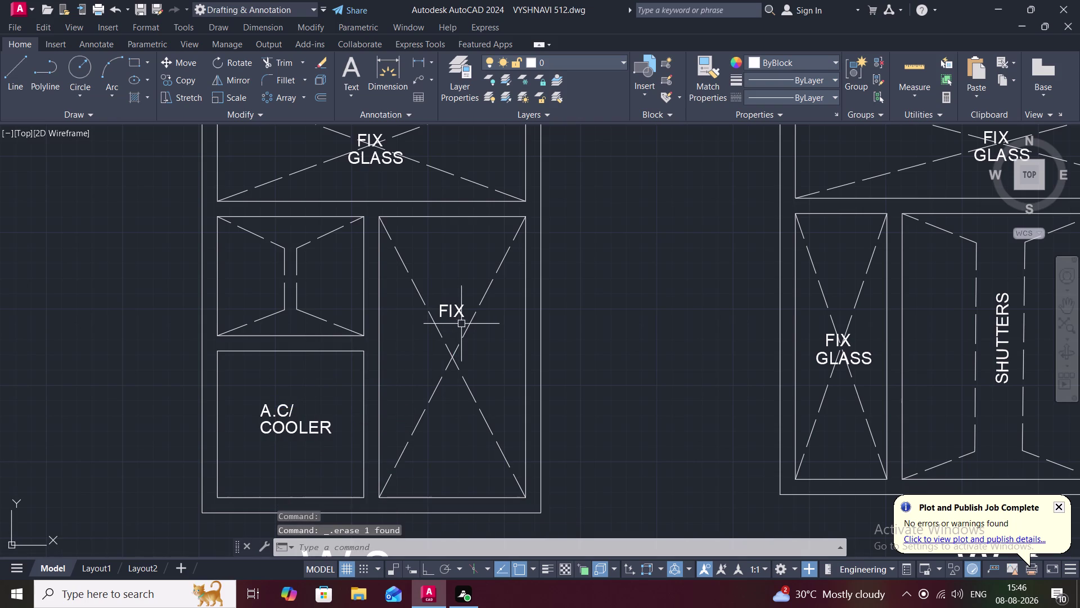
click(442, 336)
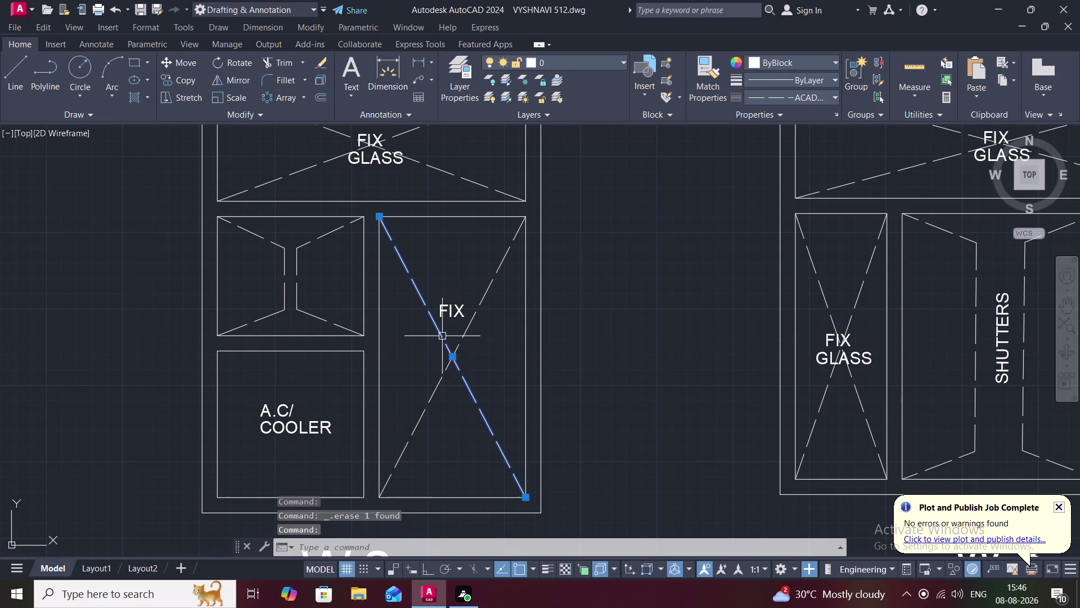
key(Escape)
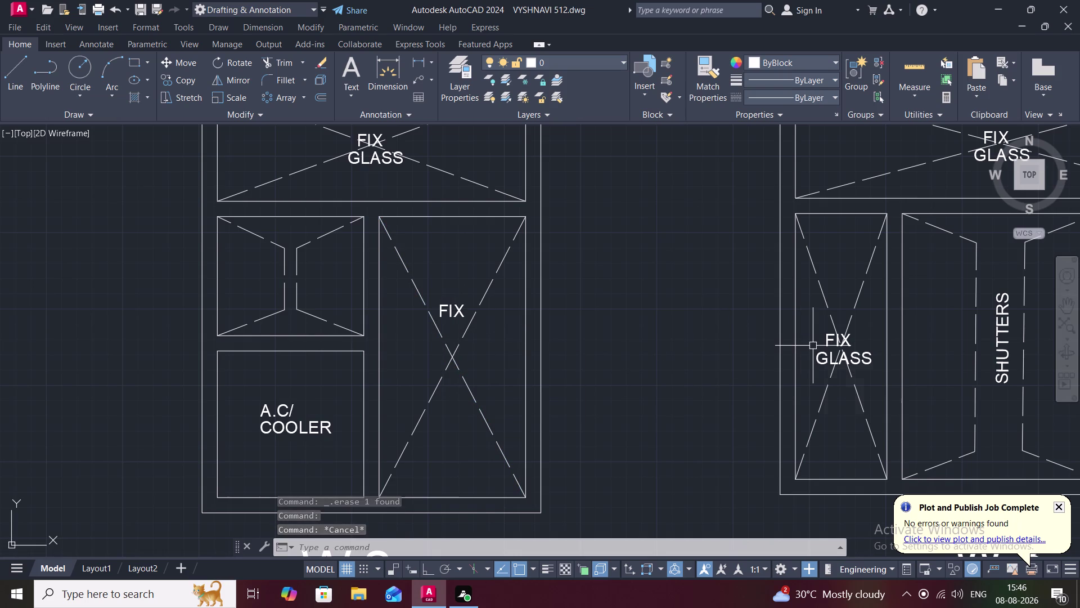
key(c)
text(L)
key(space)
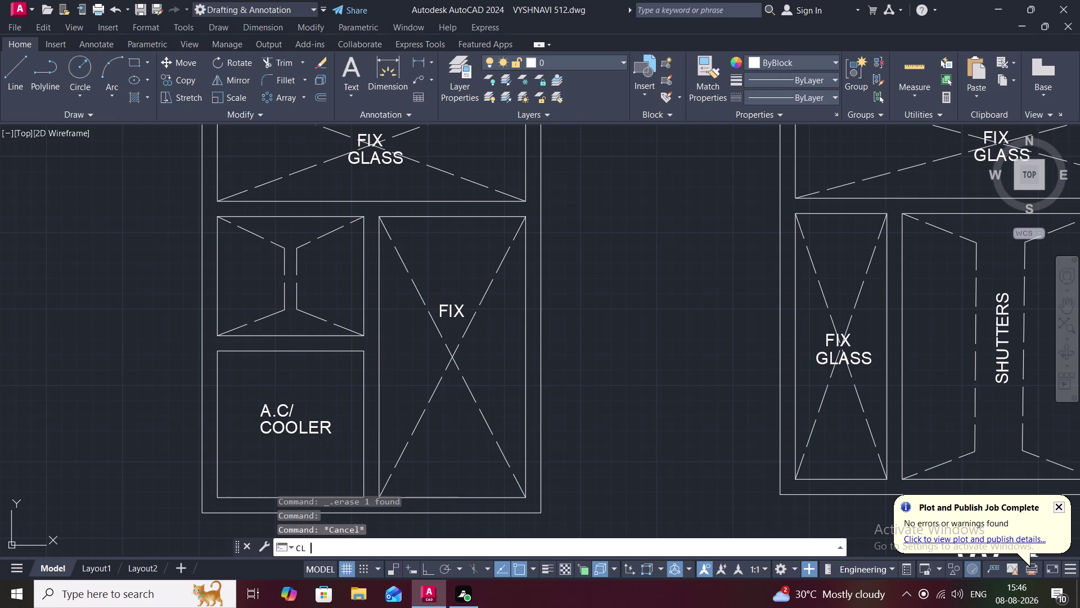
key(Escape)
Copy the GLASS word from the neighbouring elevation to sit beneath FIX in the tall pane.
text(CO)
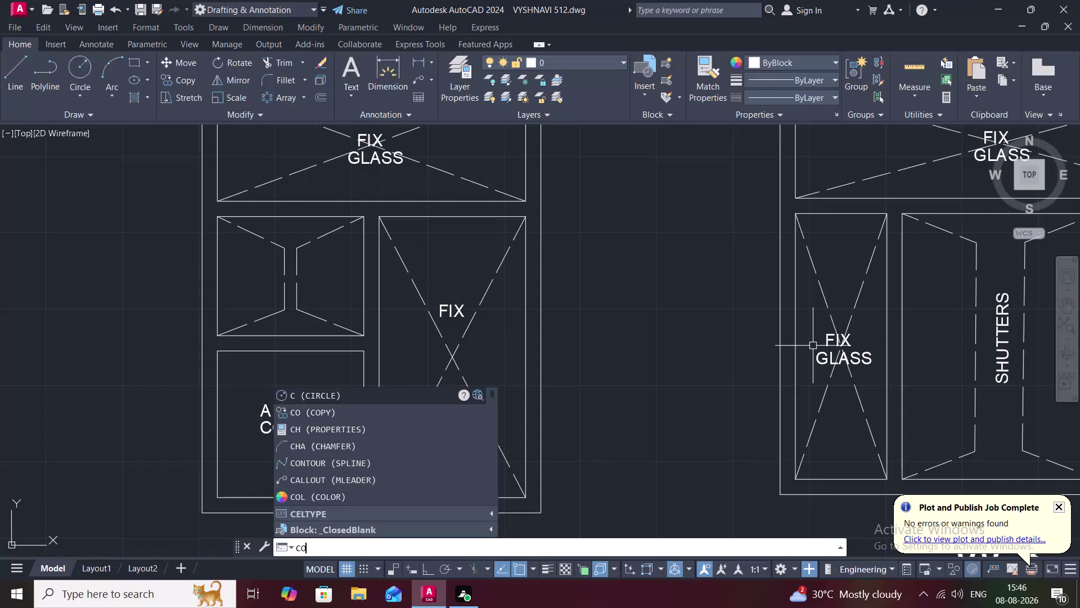
key(space)
click(827, 359)
right_click(827, 354)
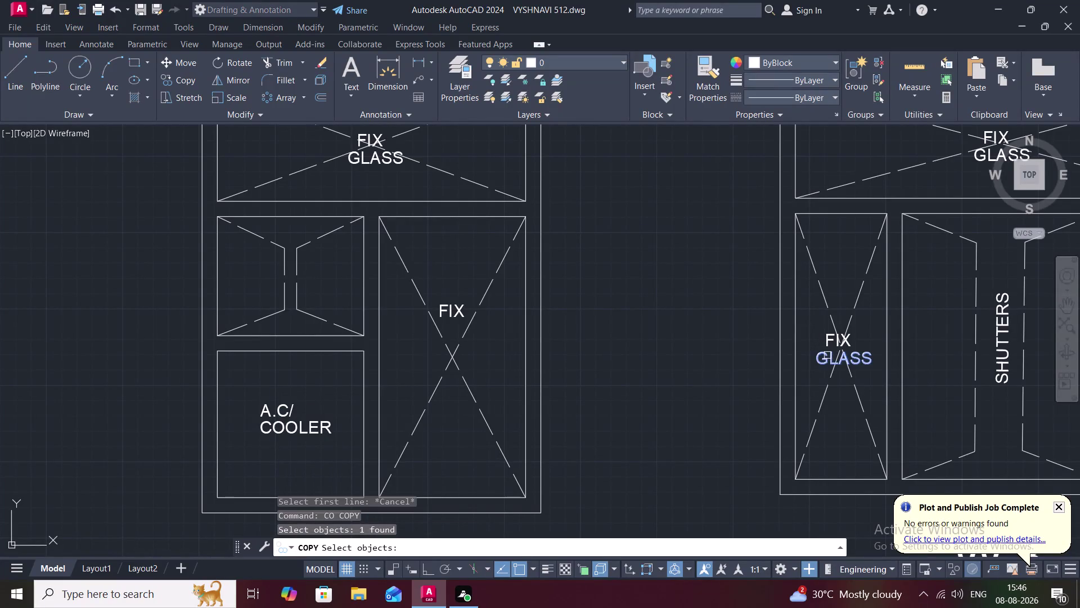
click(828, 355)
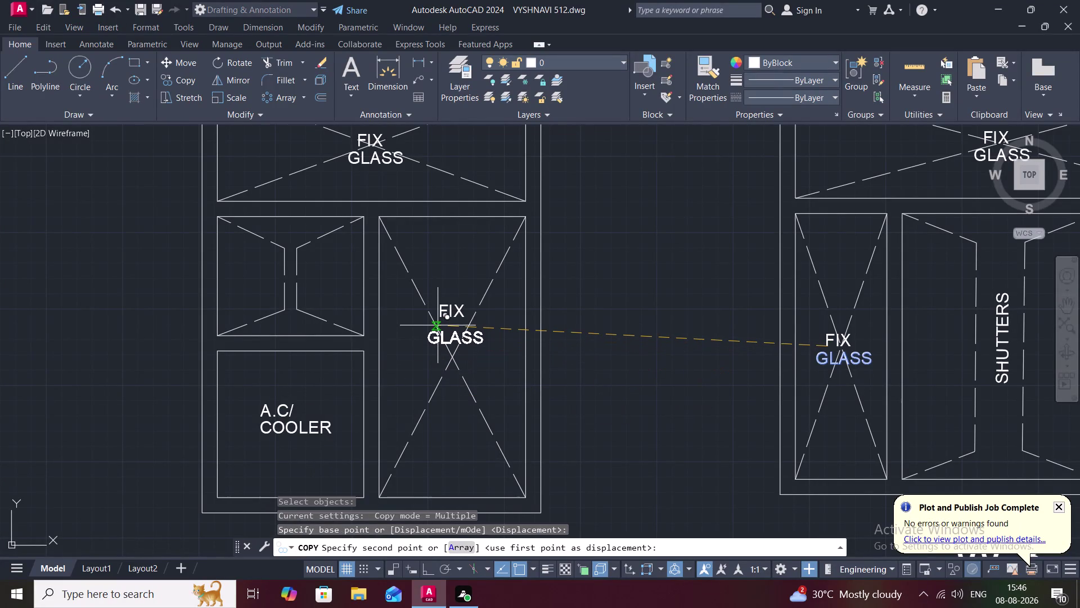
click(438, 325)
key(Escape)
scroll(down, 3)
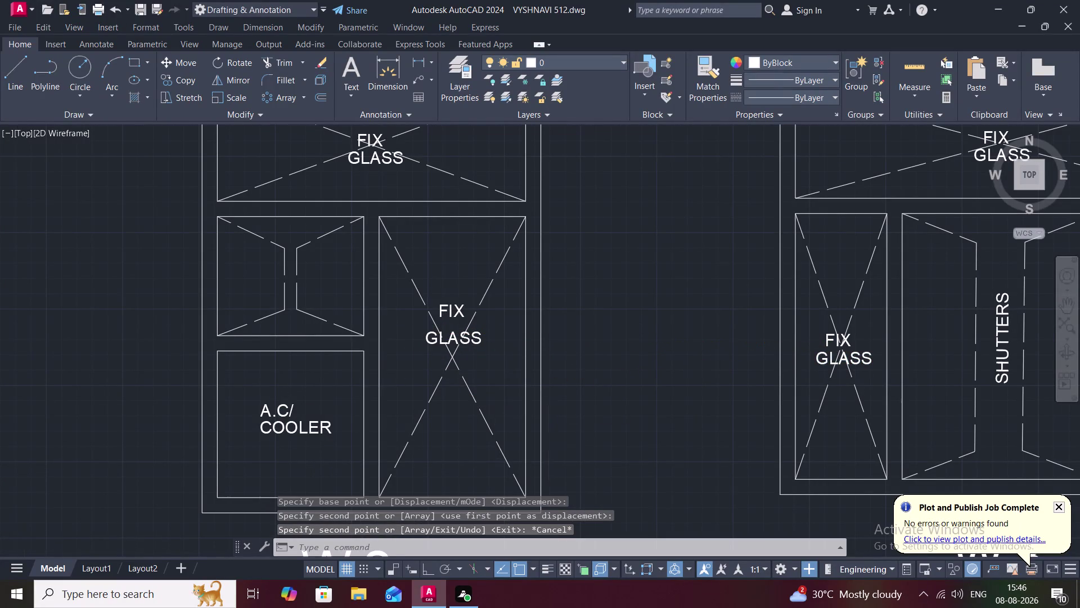
scroll(down, 3)
middle_drag(549, 443, 562, 391)
scroll(down, 3)
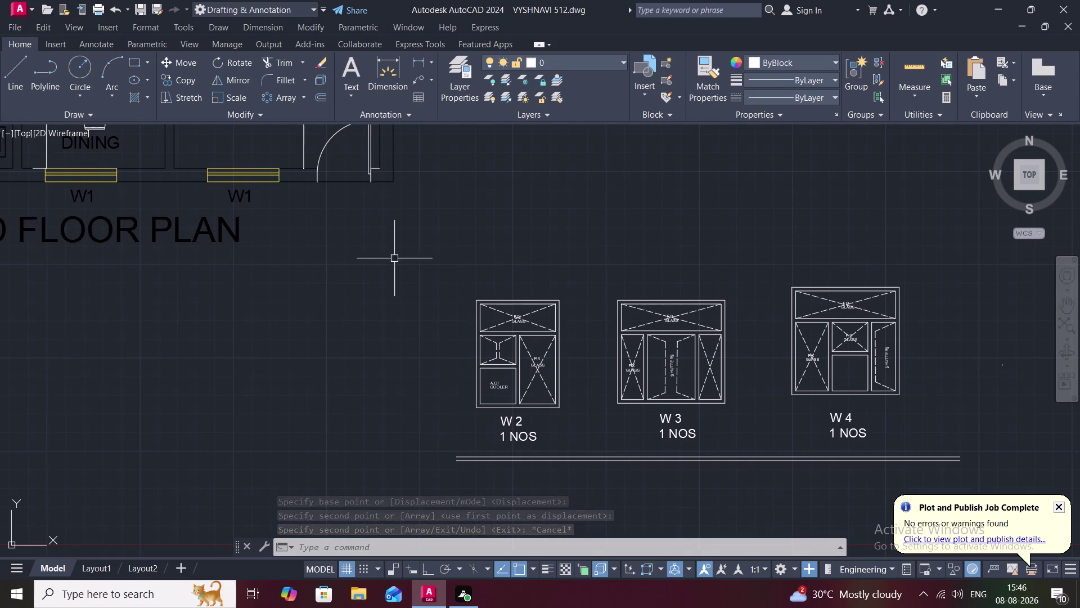
Add overall width dimensions above W2 (4'-7.50") and W3 (6').
click(424, 58)
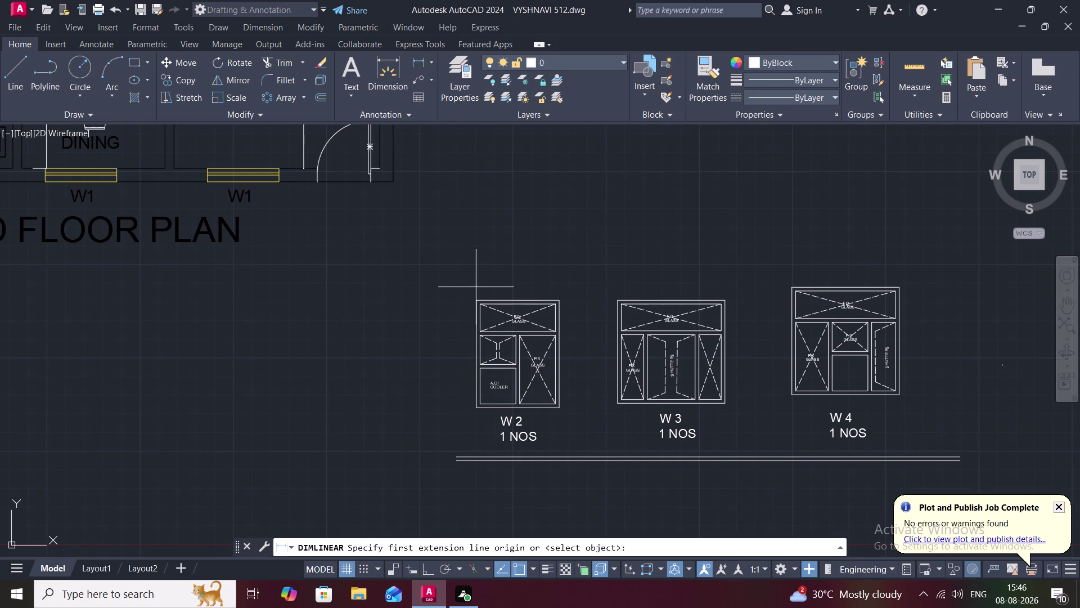
click(476, 300)
click(563, 299)
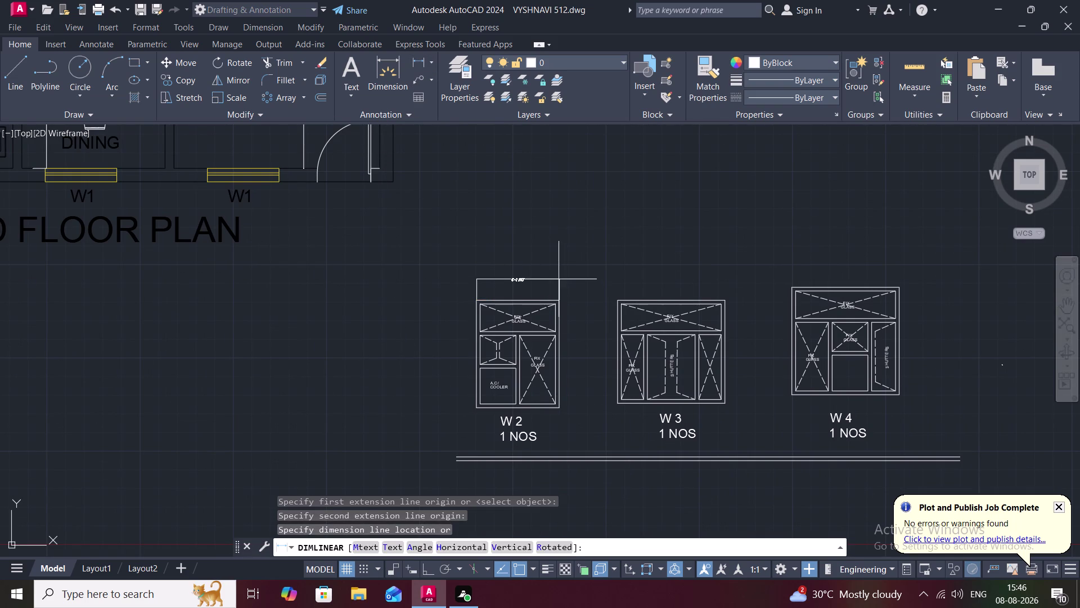
click(558, 277)
scroll(up, 3)
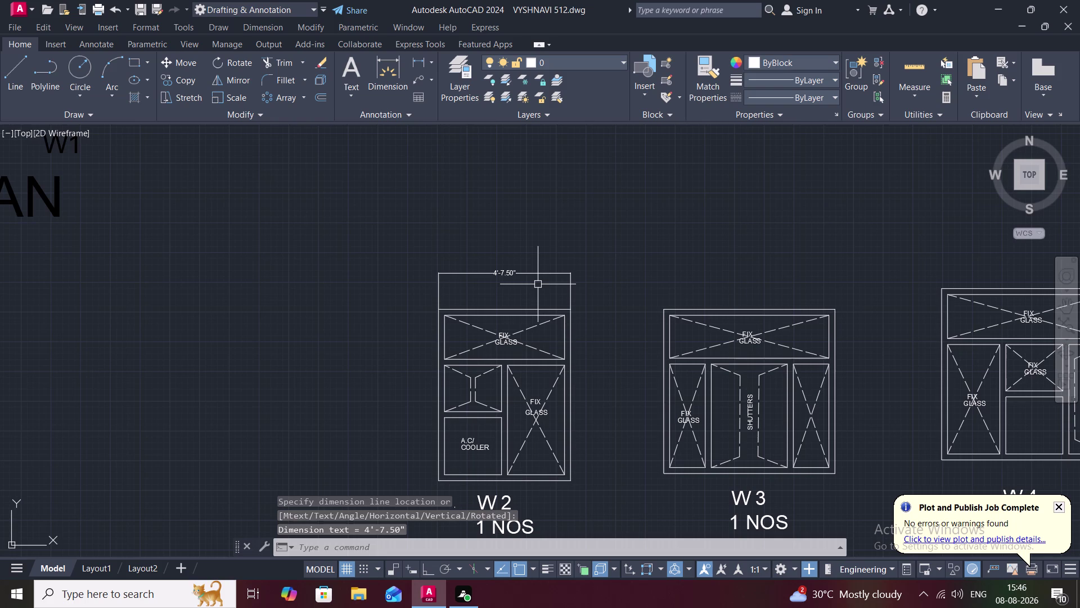
click(428, 60)
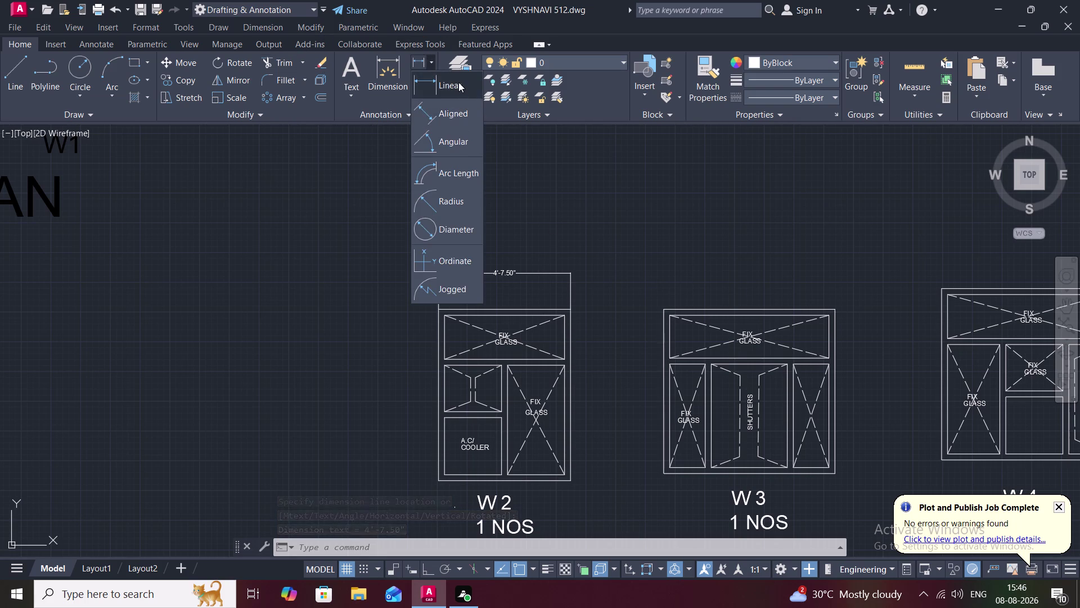
click(459, 82)
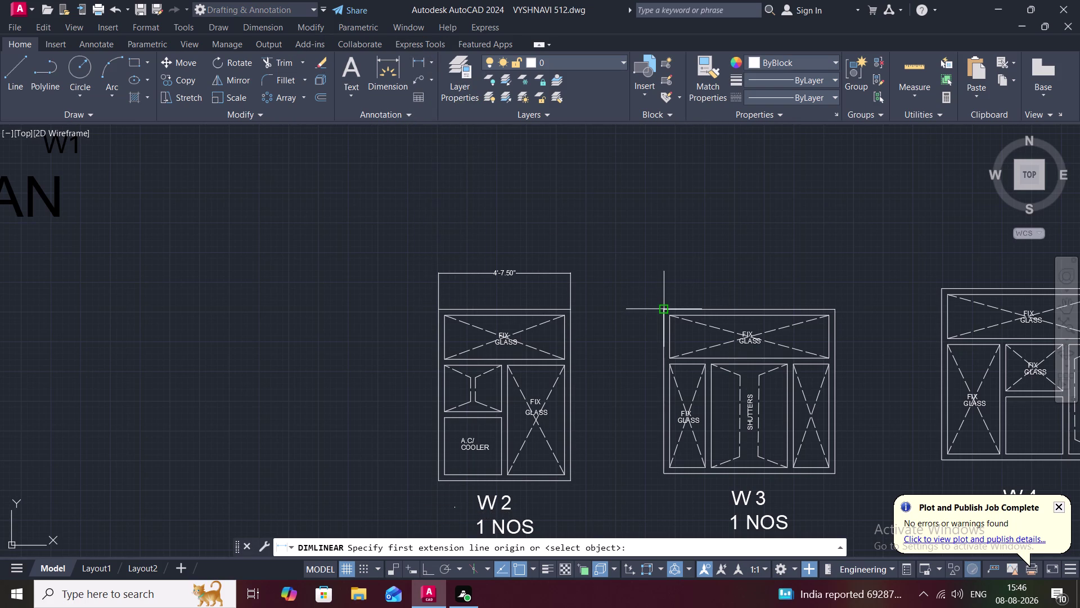
click(664, 308)
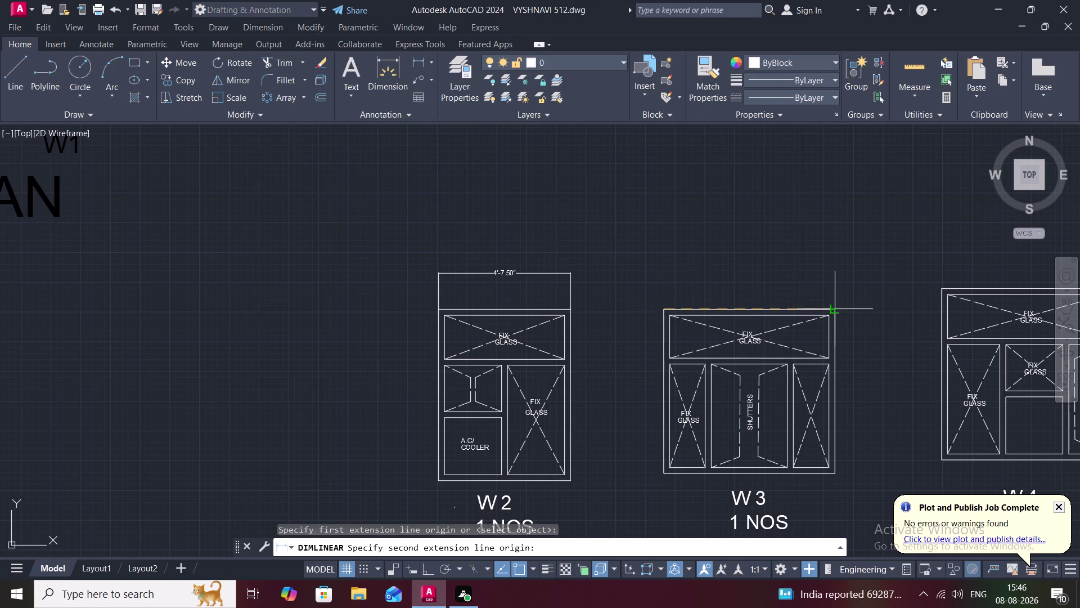
click(835, 308)
click(820, 279)
Add the 6' overall width dimension above W4.
middle_drag(847, 299, 406, 281)
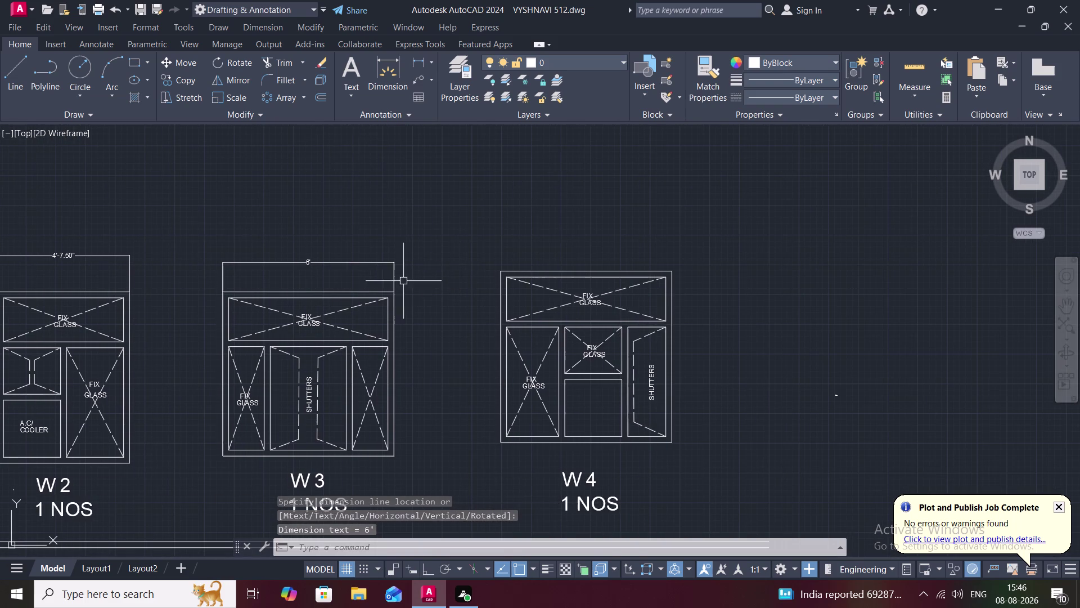
key(space)
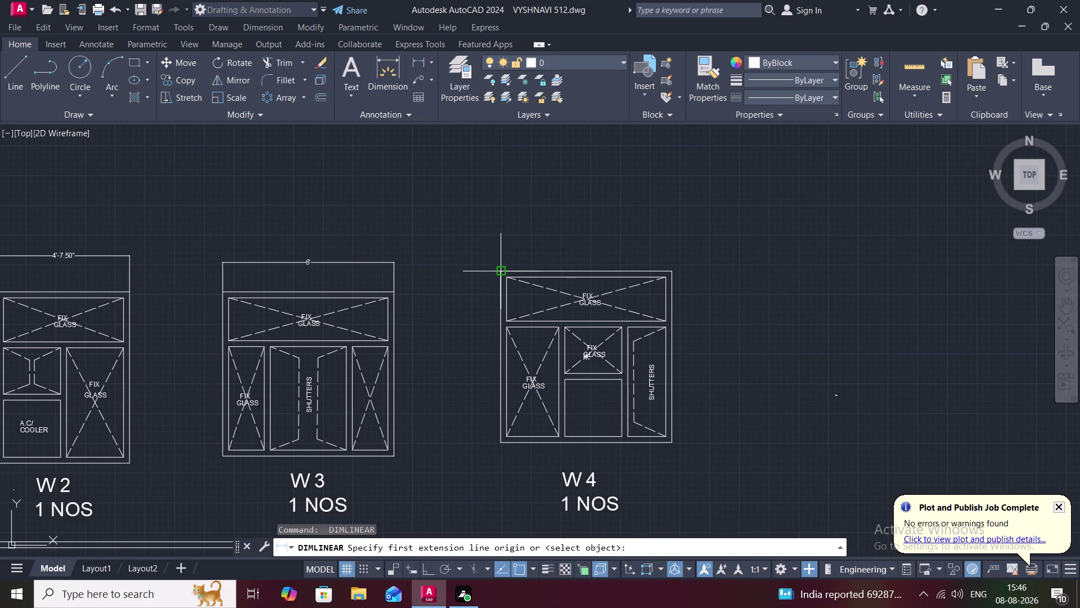
click(501, 272)
click(670, 269)
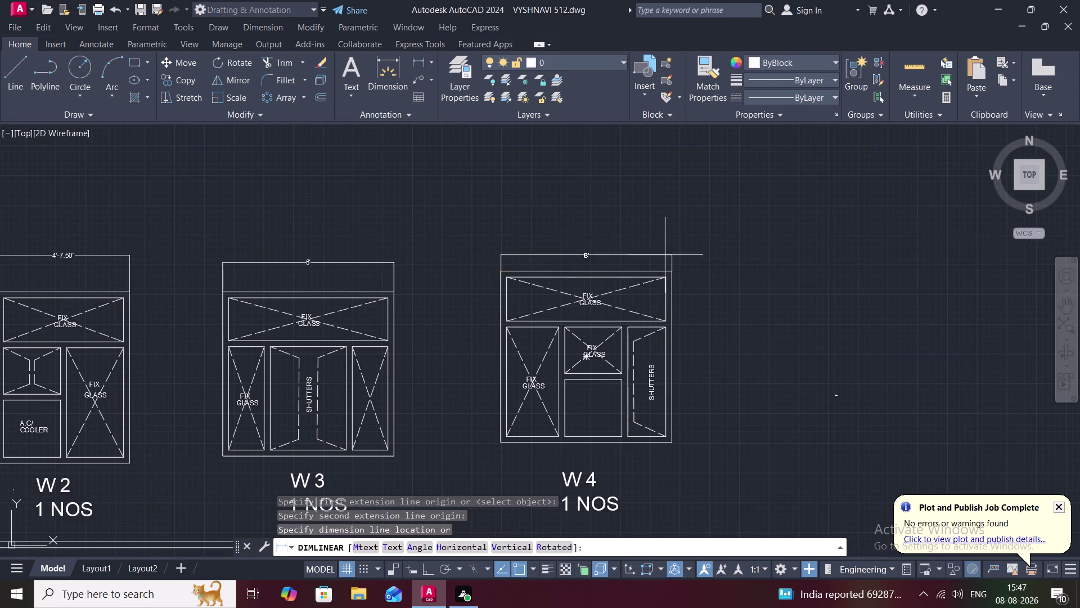
click(664, 252)
scroll(down, 3)
middle_drag(404, 355, 406, 356)
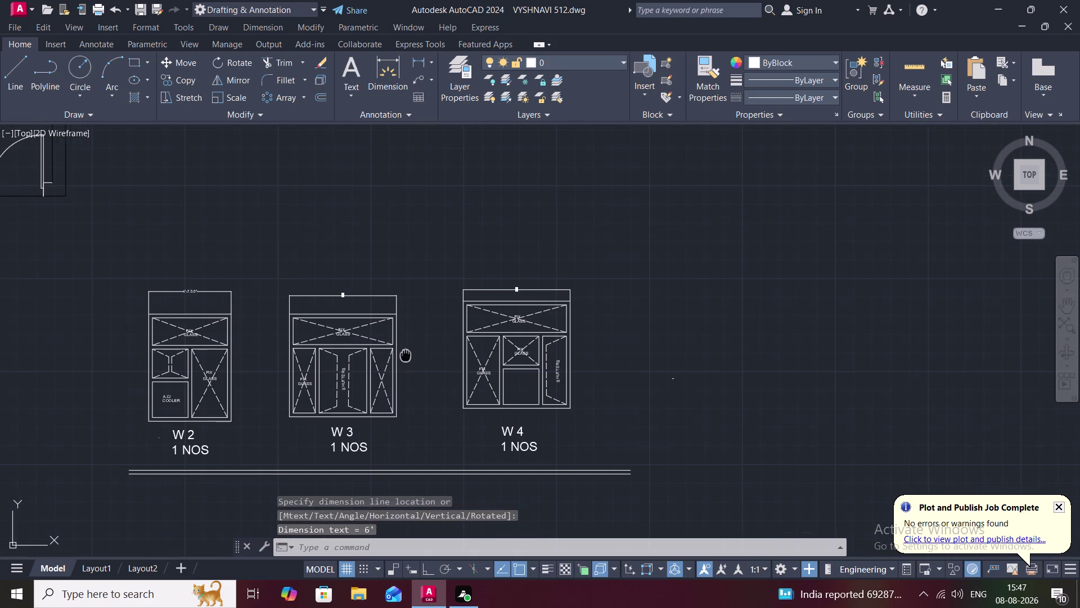
middle_drag(406, 356, 452, 333)
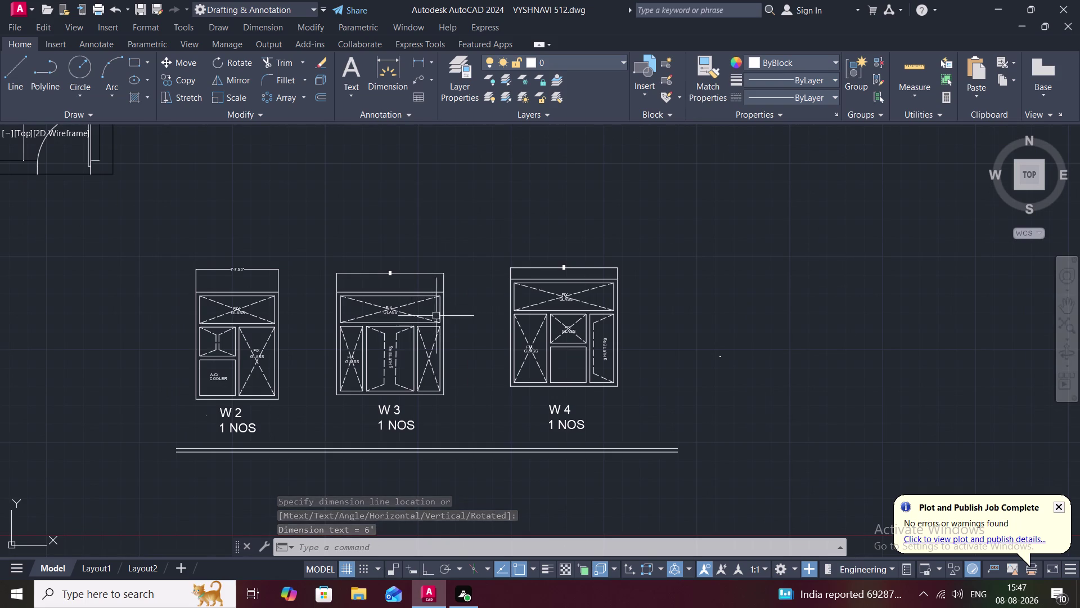
Dimension W4's top frame, upper glass and transom: 2.50", 1'-6.50", 2.50".
scroll(up, 3)
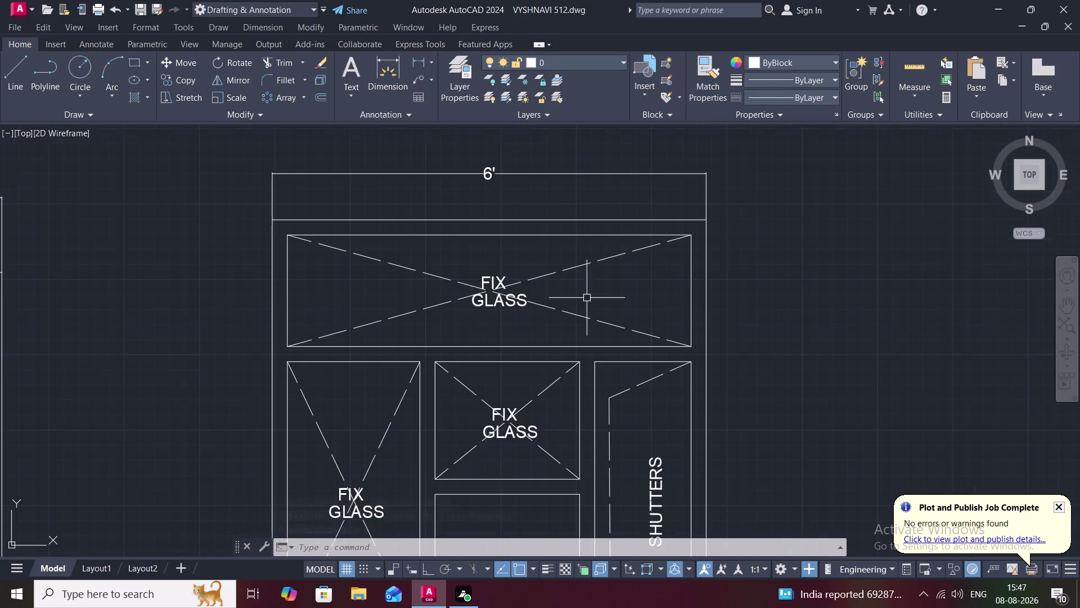
middle_drag(587, 298, 520, 330)
key(space)
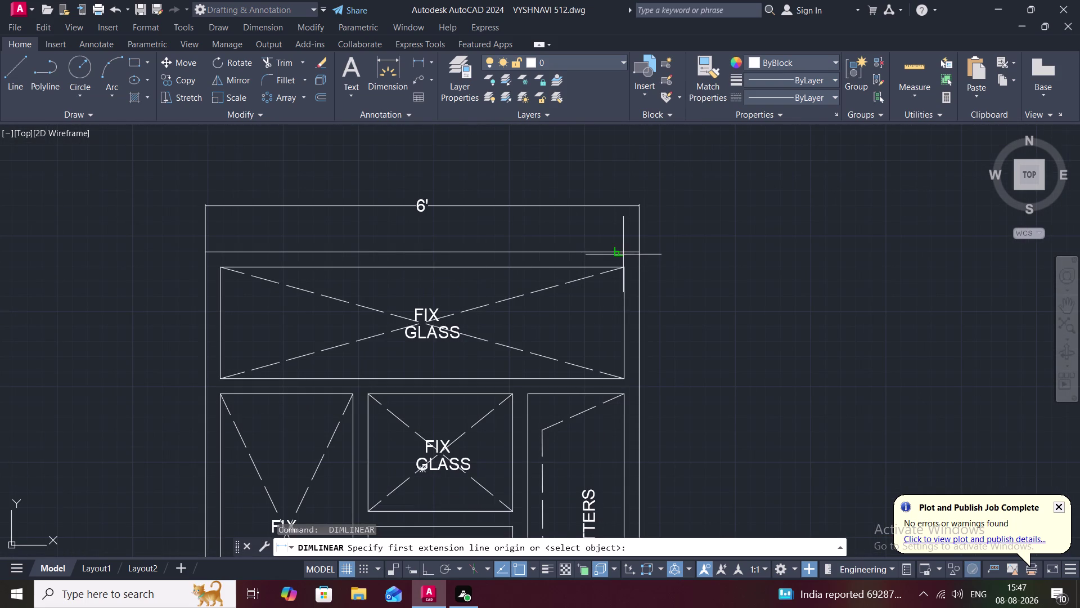
click(623, 254)
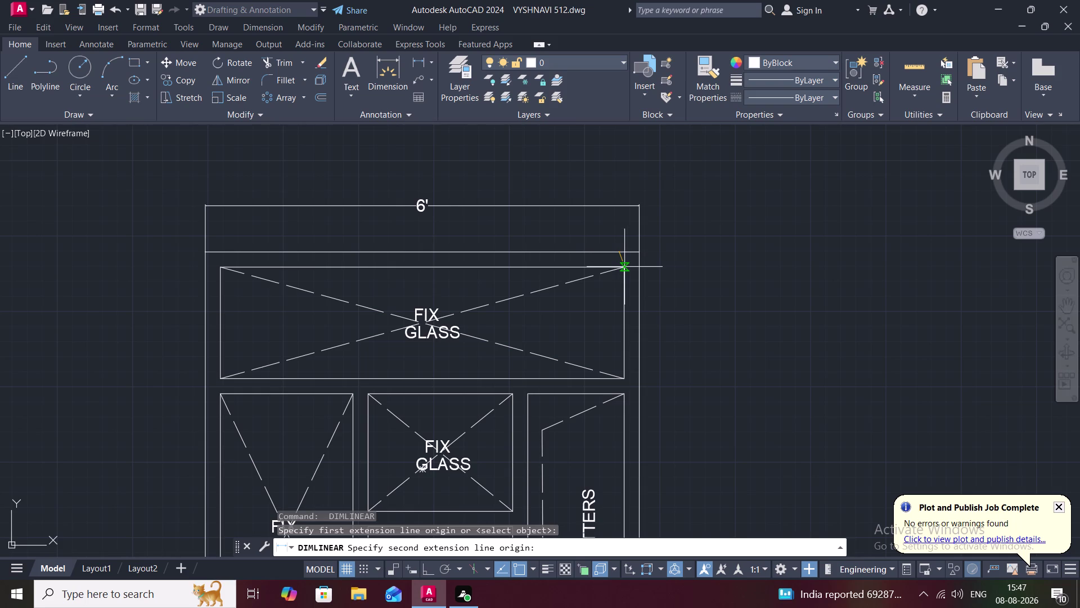
click(623, 265)
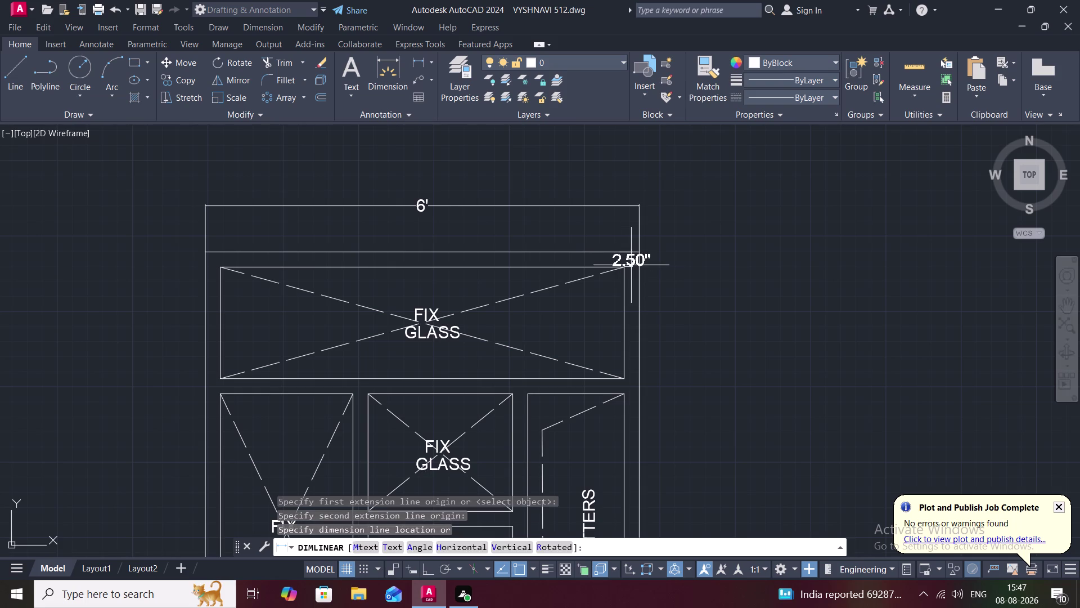
click(678, 263)
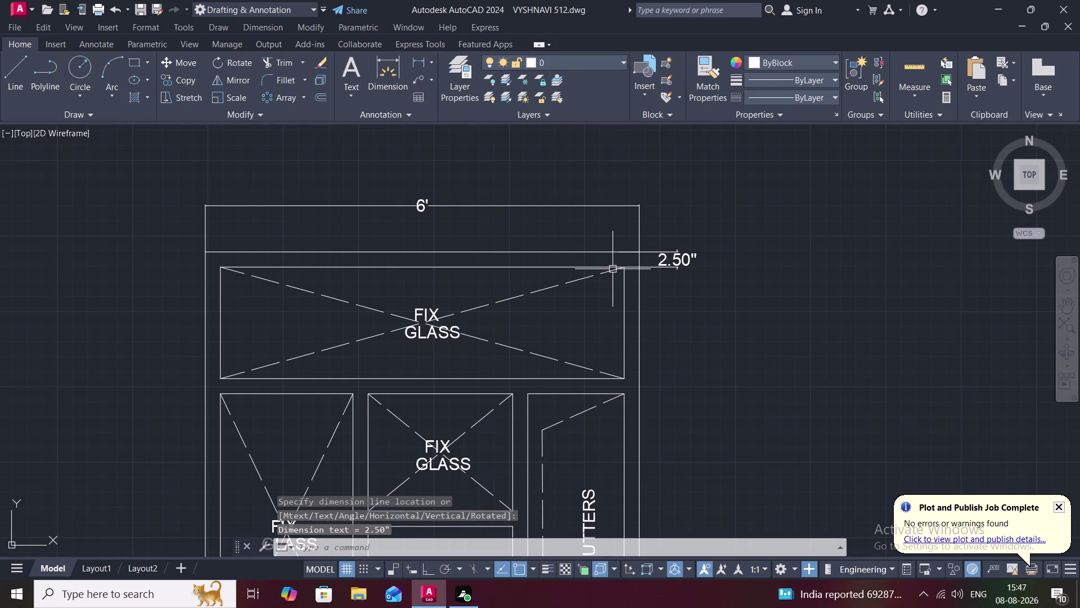
key(space)
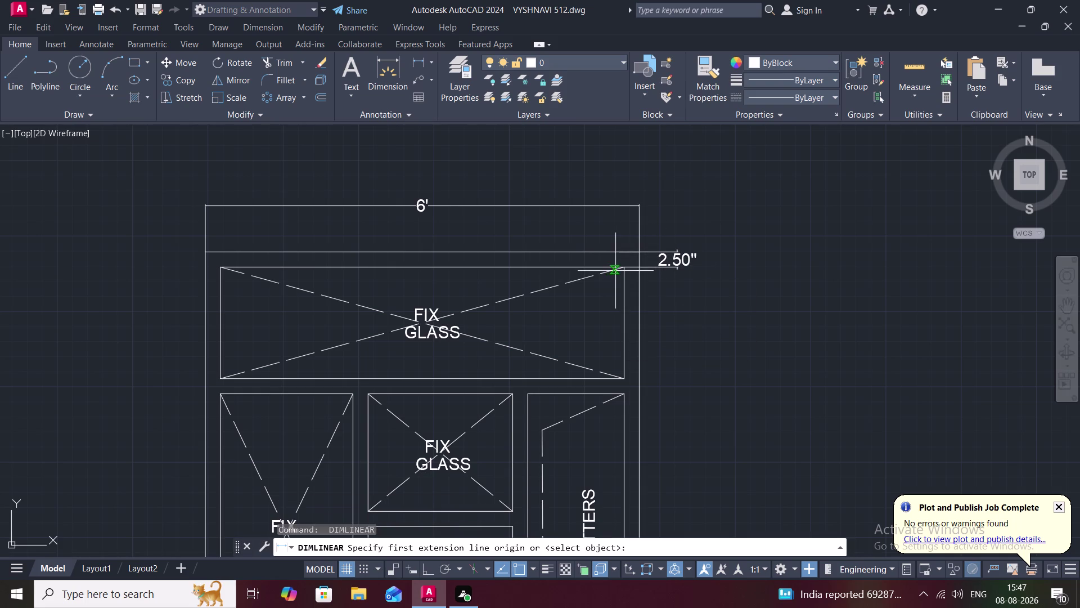
click(624, 268)
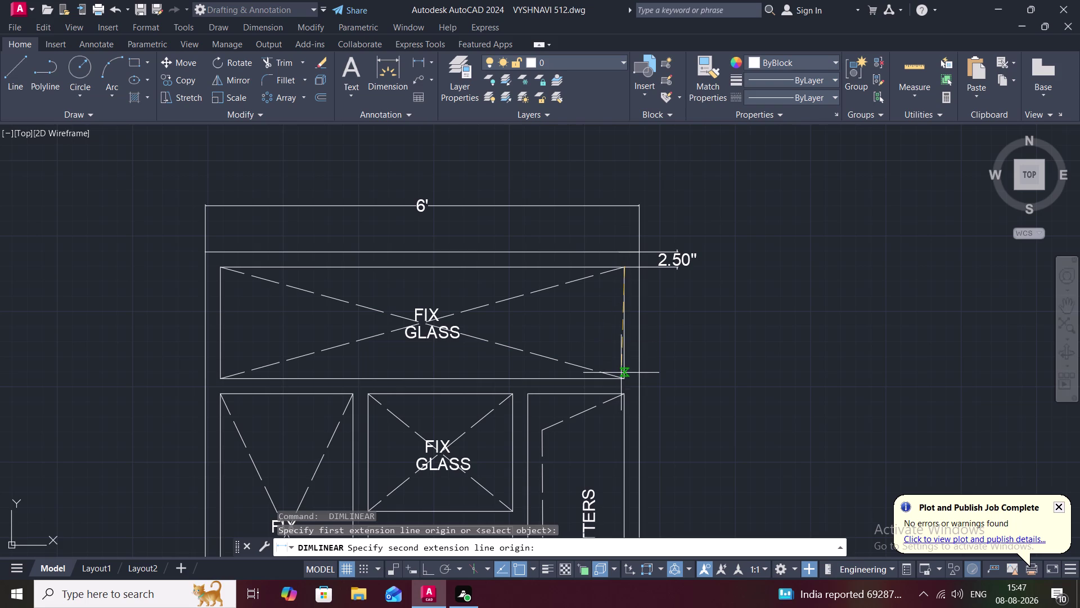
click(622, 377)
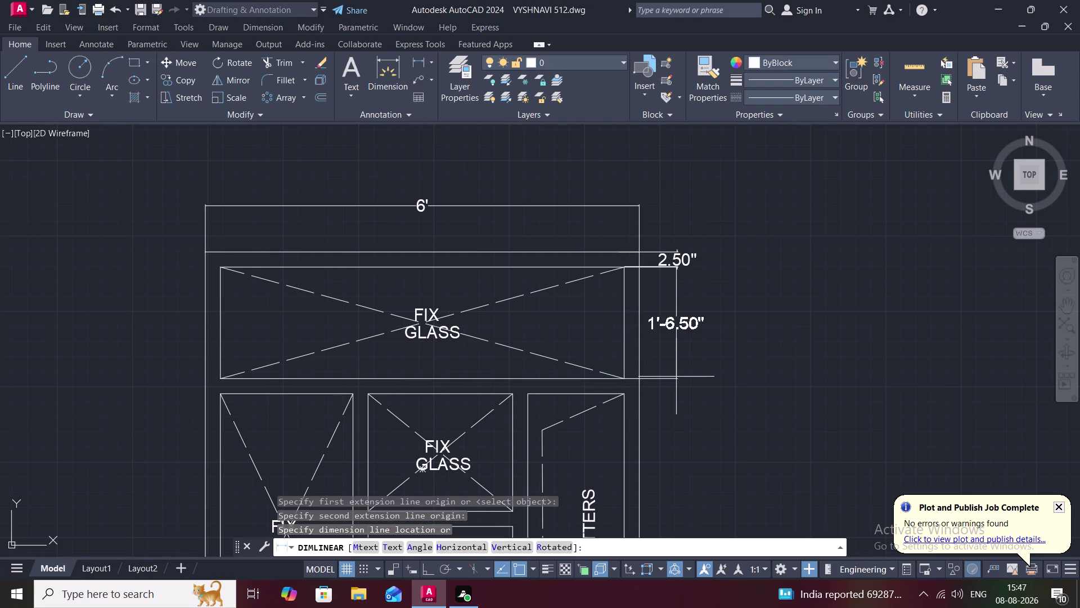
click(677, 376)
key(space)
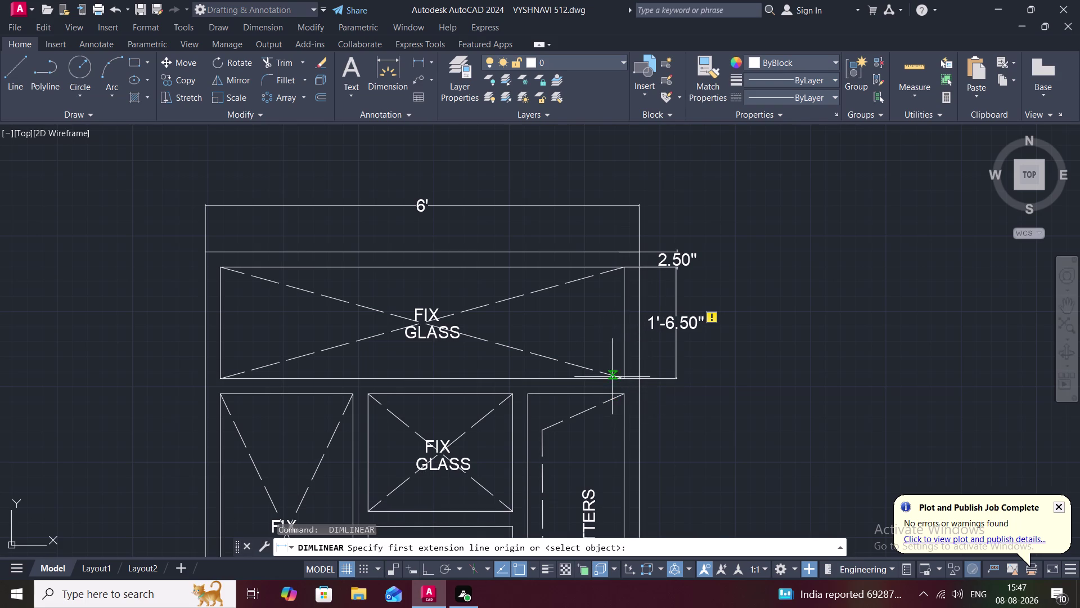
click(621, 379)
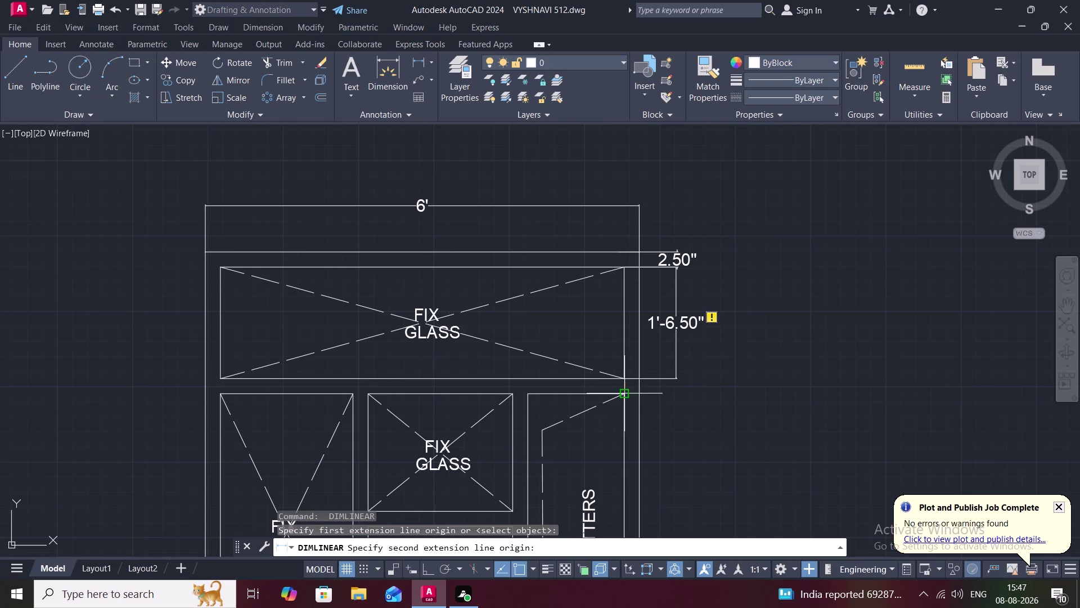
click(624, 391)
click(678, 400)
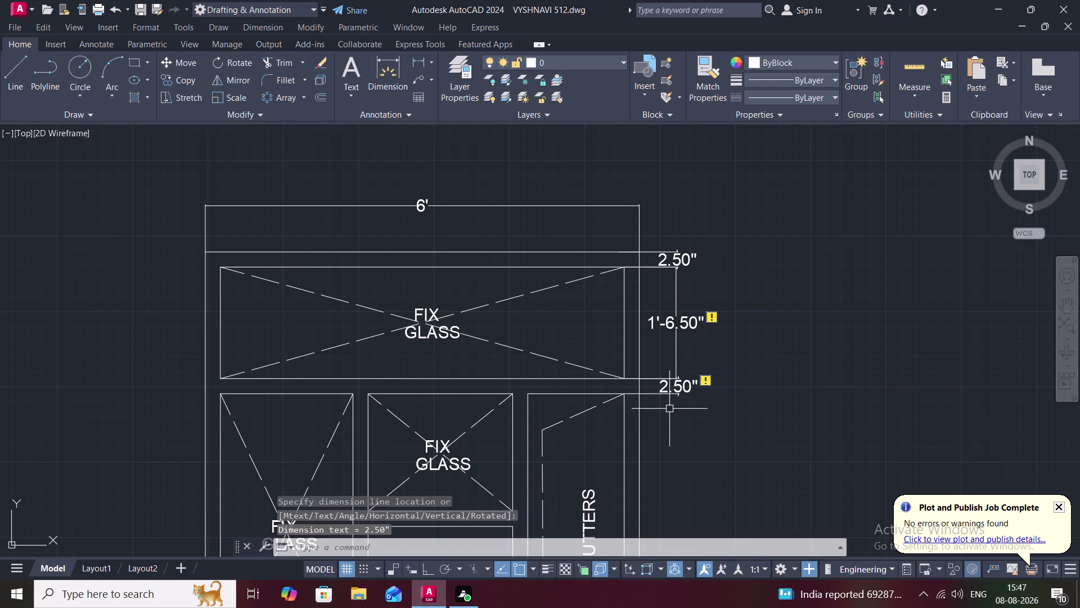
Dimension W4's lower panes (3'-10.00") and bottom frame (2.50") on the right side.
key(space)
click(621, 395)
middle_drag(620, 396, 595, 286)
scroll(down, 3)
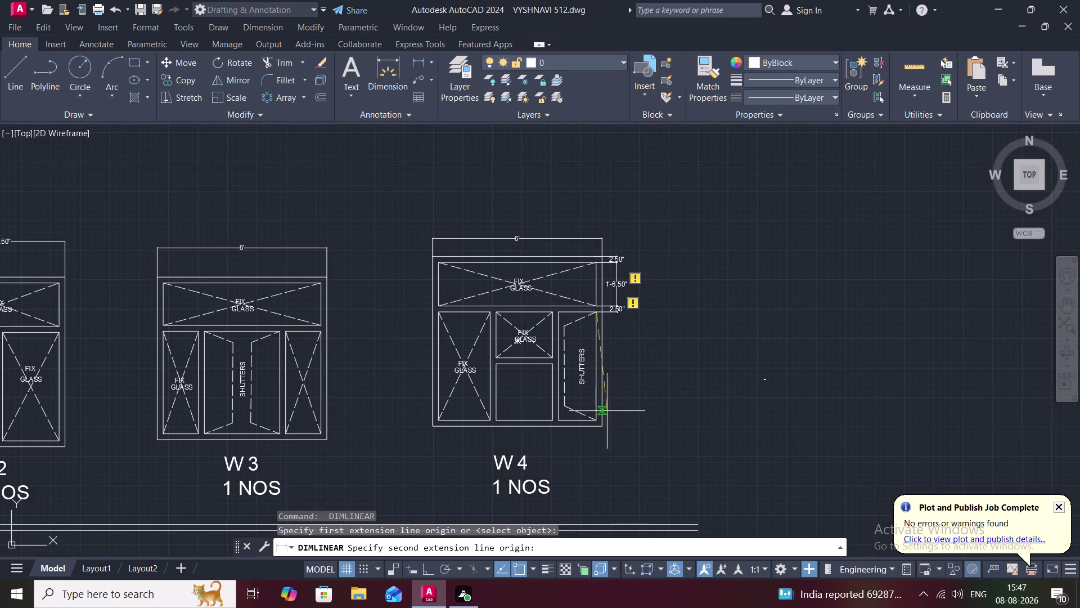
click(595, 420)
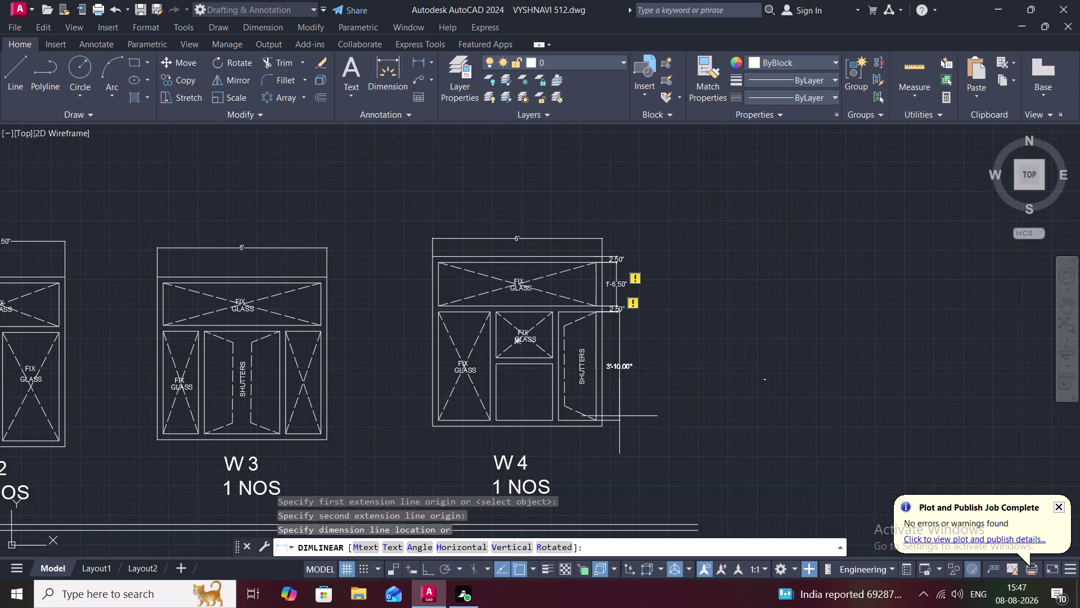
click(618, 418)
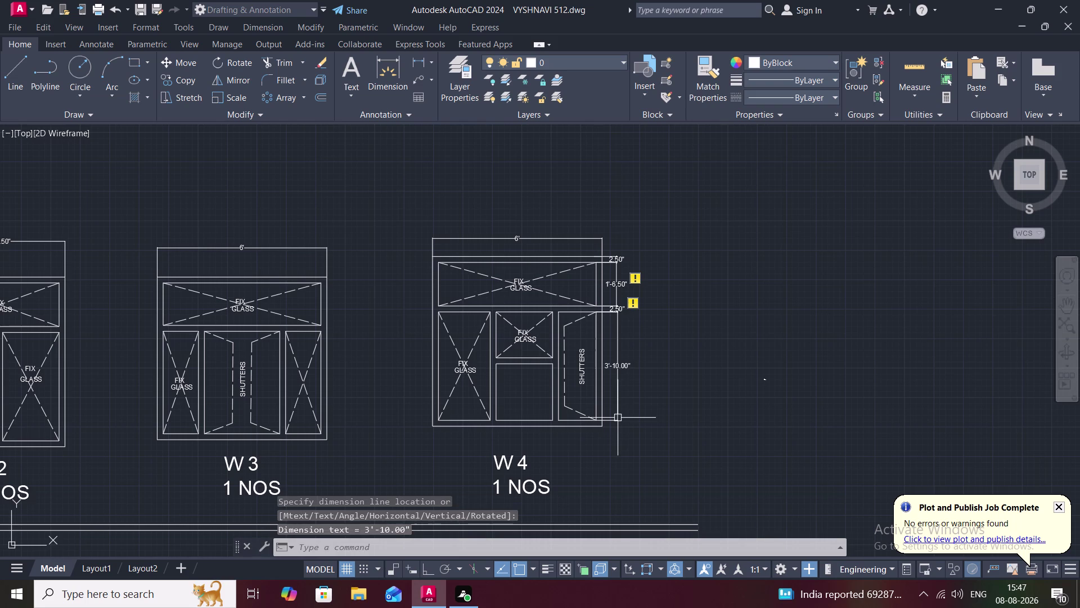
middle_drag(569, 415, 575, 361)
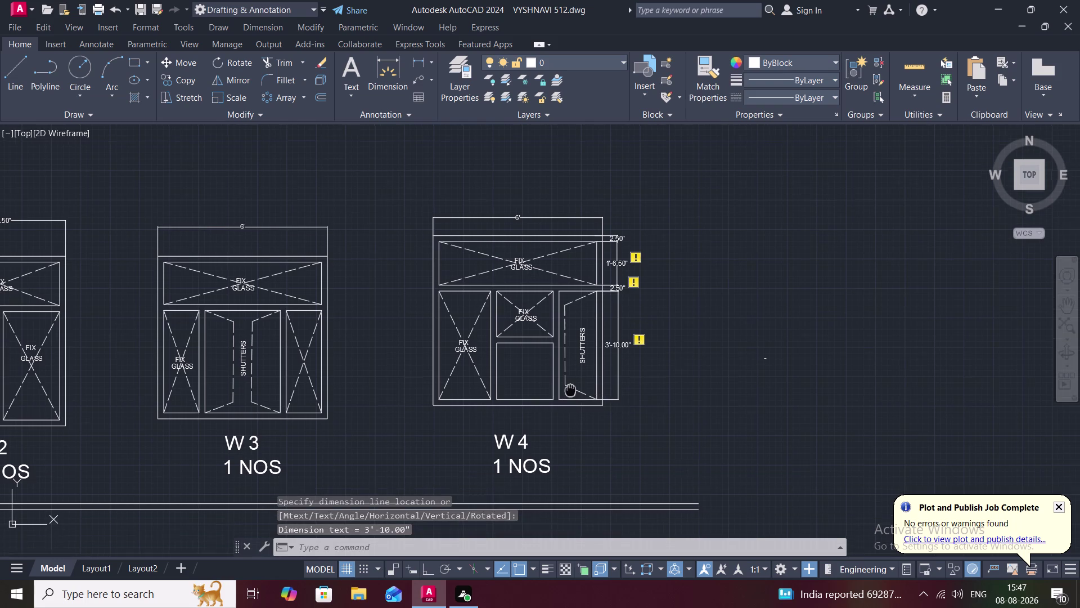
middle_drag(575, 361, 578, 319)
key(space)
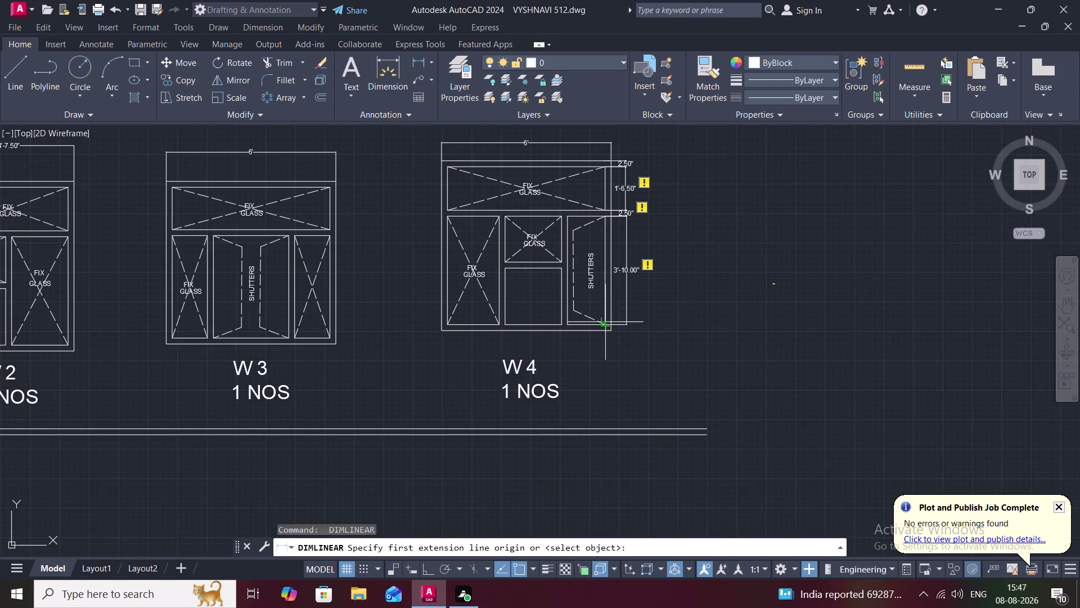
scroll(up, 3)
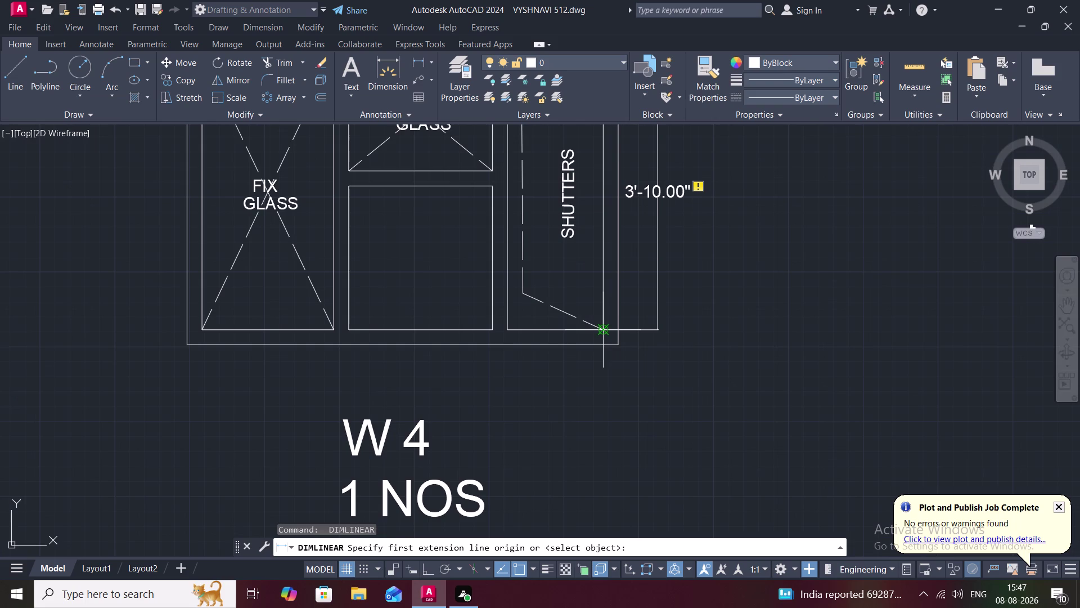
click(604, 329)
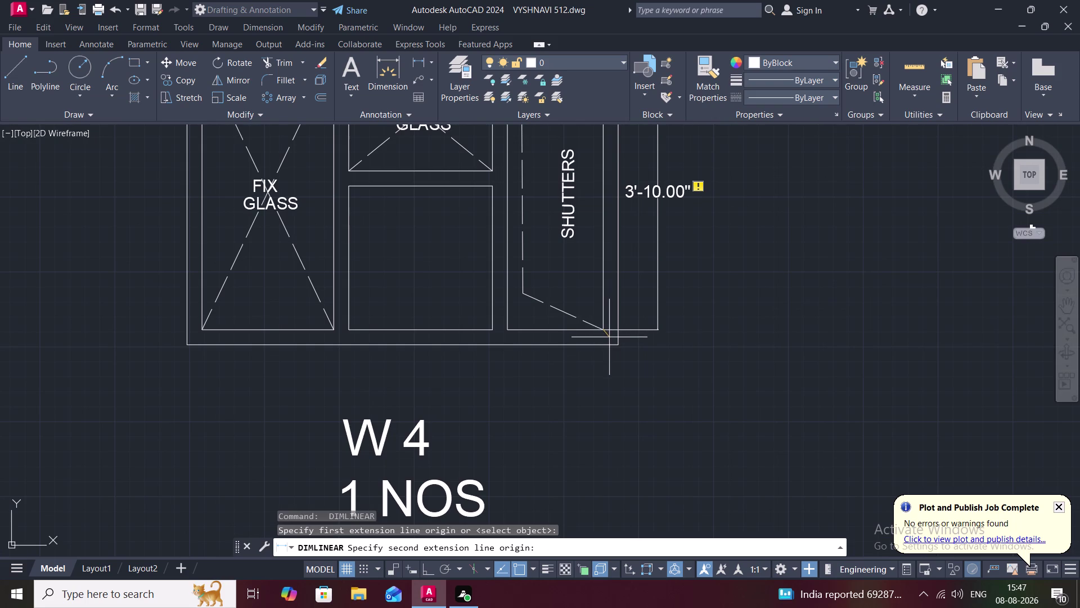
click(605, 345)
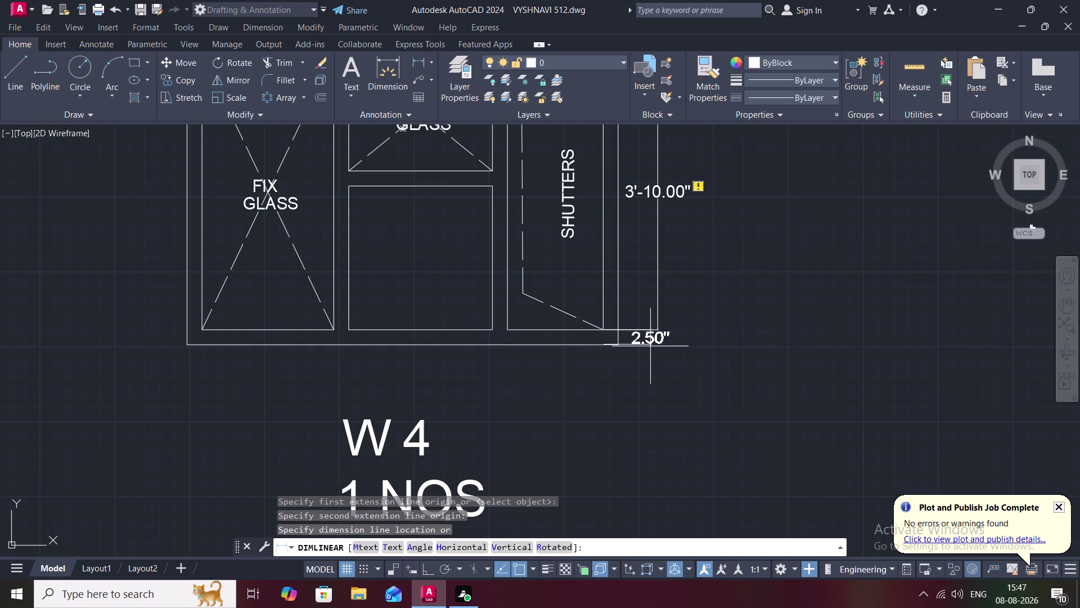
click(658, 348)
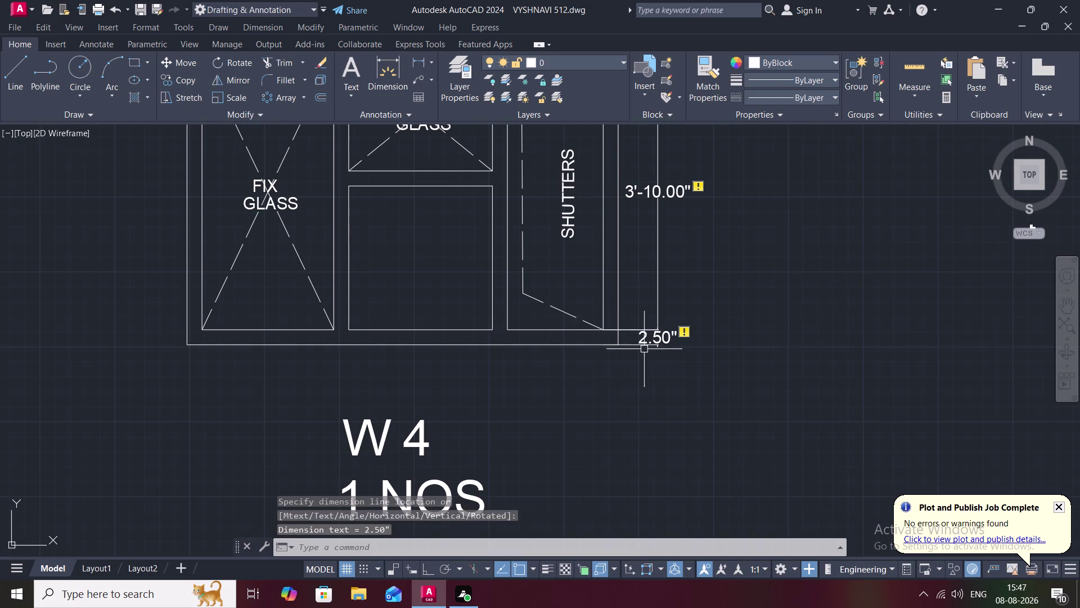
scroll(down, 3)
key(Escape)
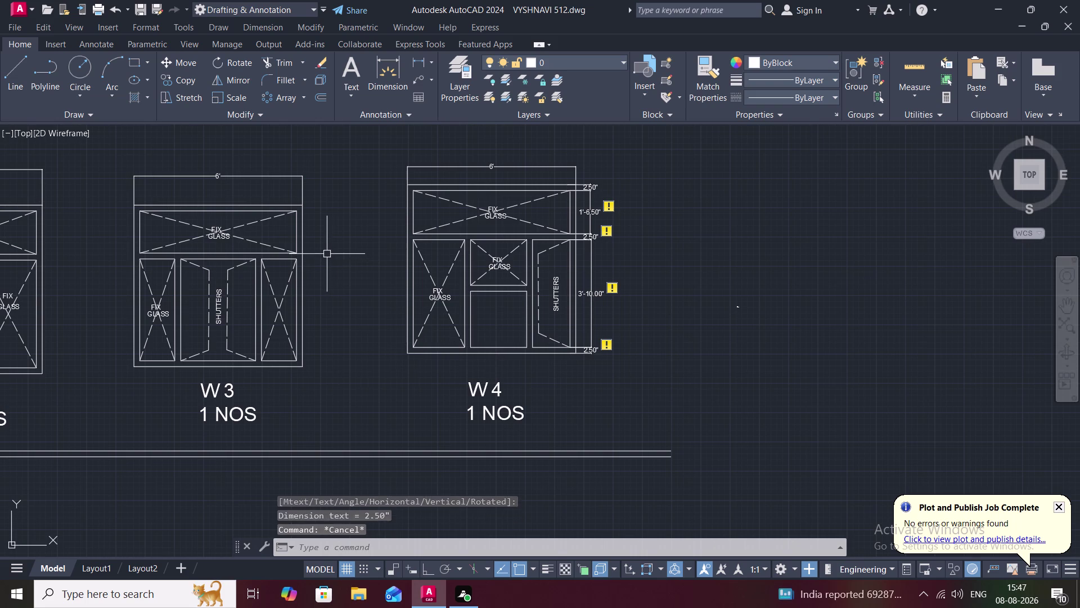
key(Escape)
Cancel the stray selection and switch off the status-bar Annotation Monitor to clear W4's warning markers.
click(620, 258)
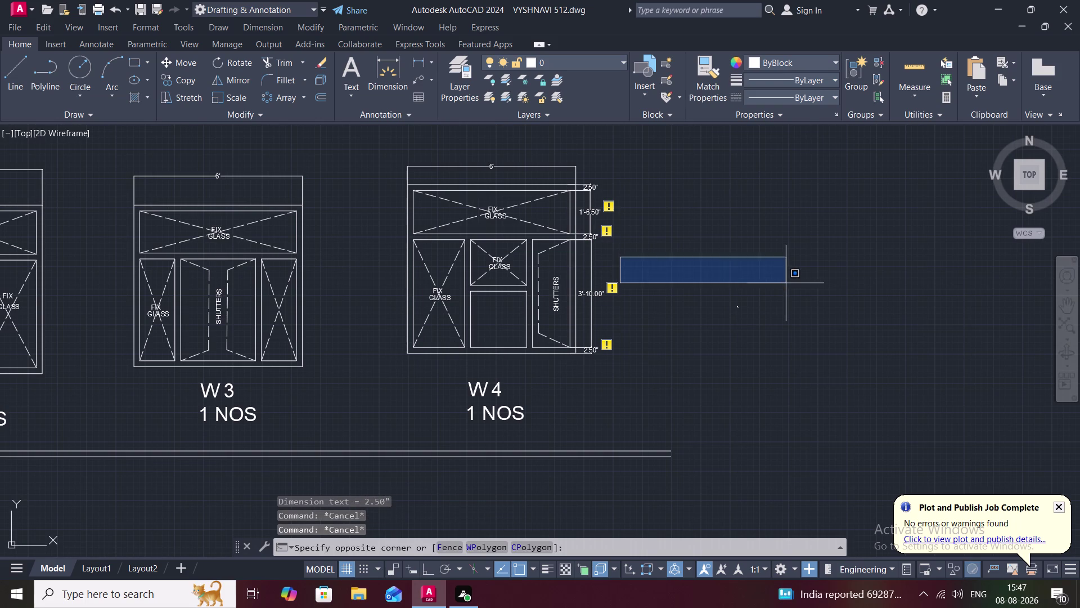
key(Escape)
scroll(up, 3)
scroll(up, 3)
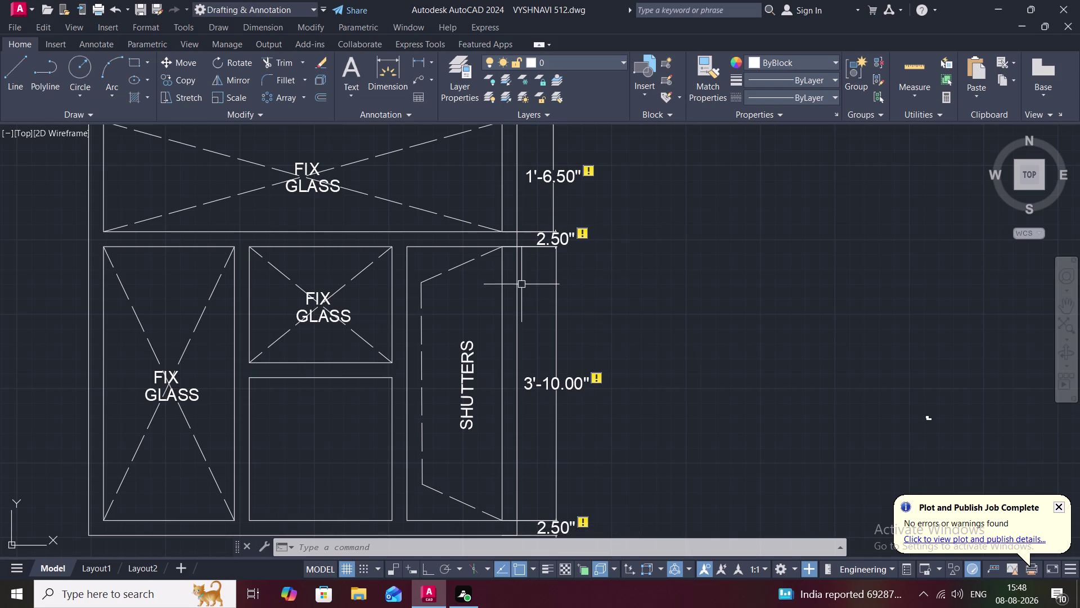
scroll(down, 3)
middle_drag(520, 284, 667, 284)
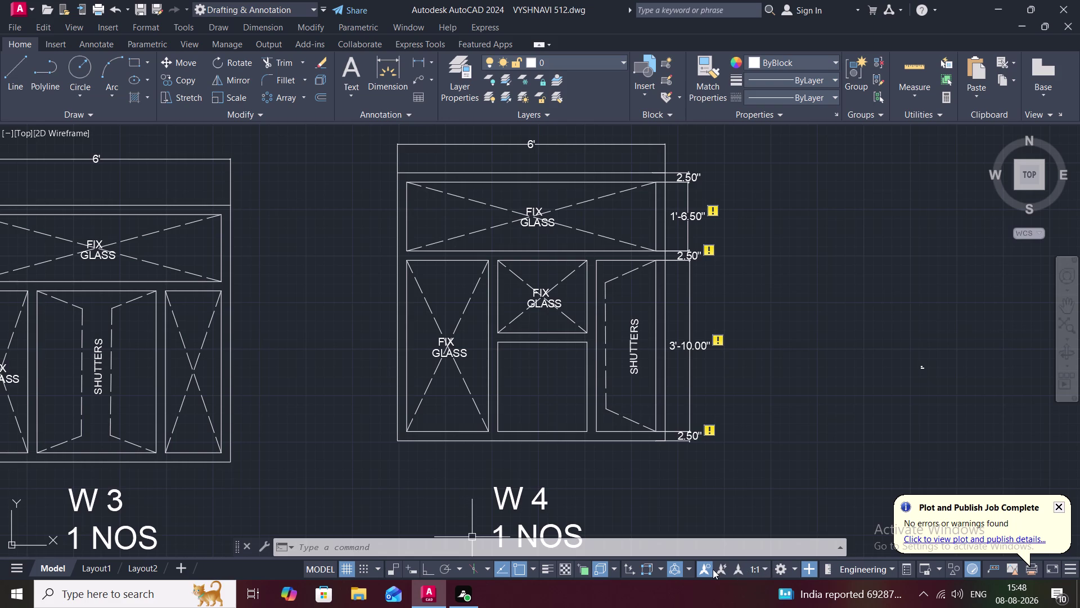
click(810, 565)
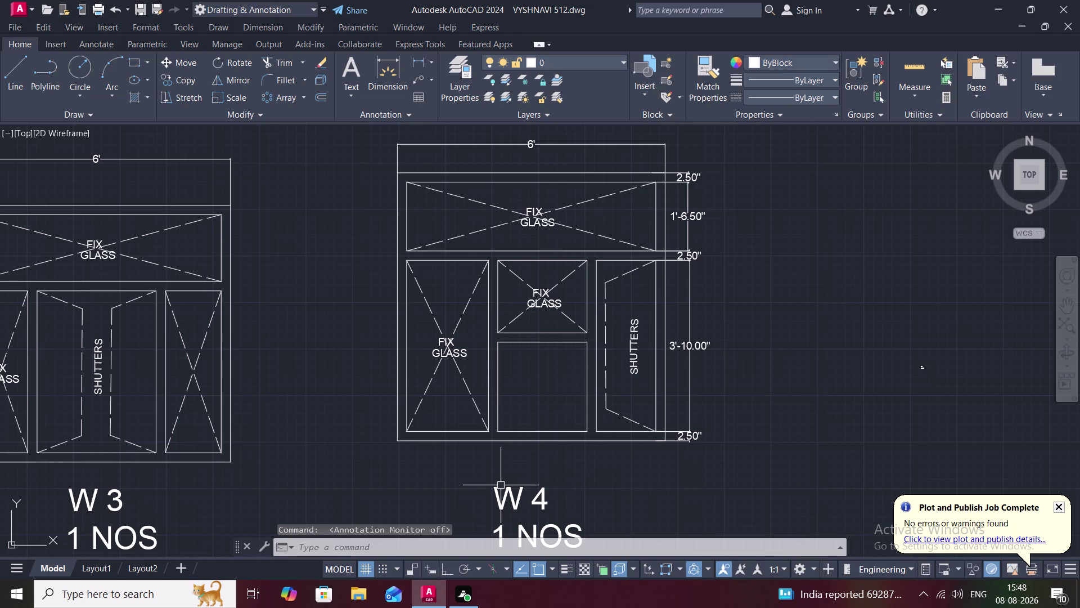
middle_drag(334, 370, 357, 383)
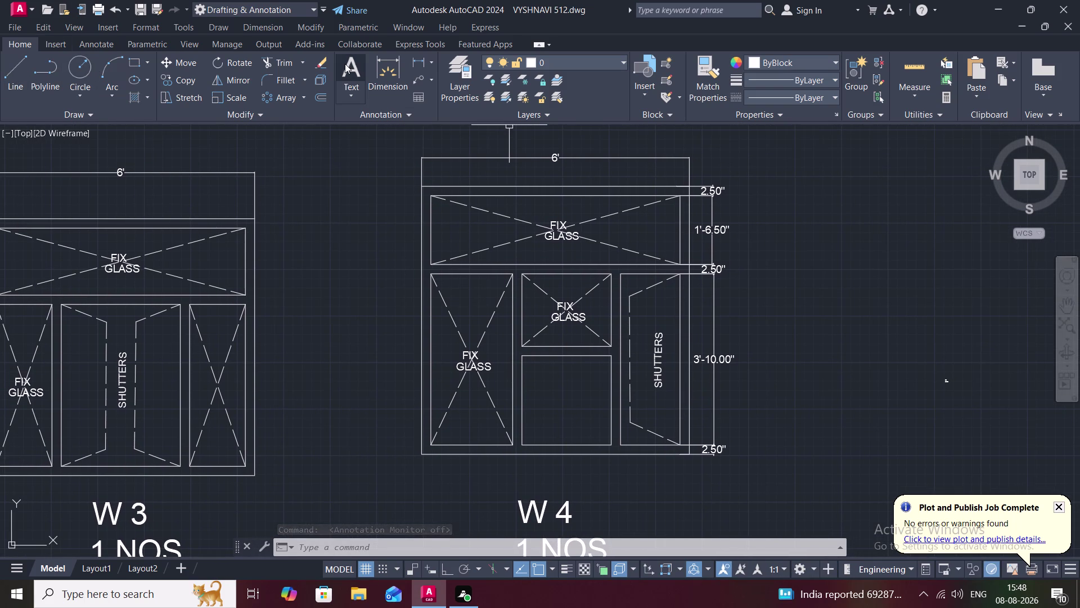
click(420, 59)
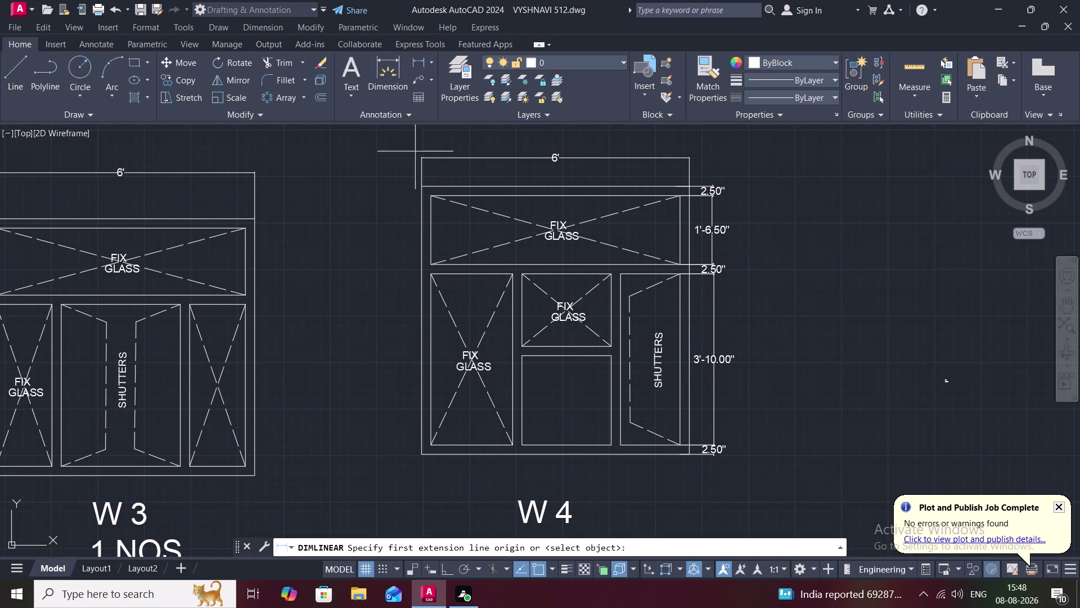
Add a 6' overall height dimension along W4's left edge.
click(421, 187)
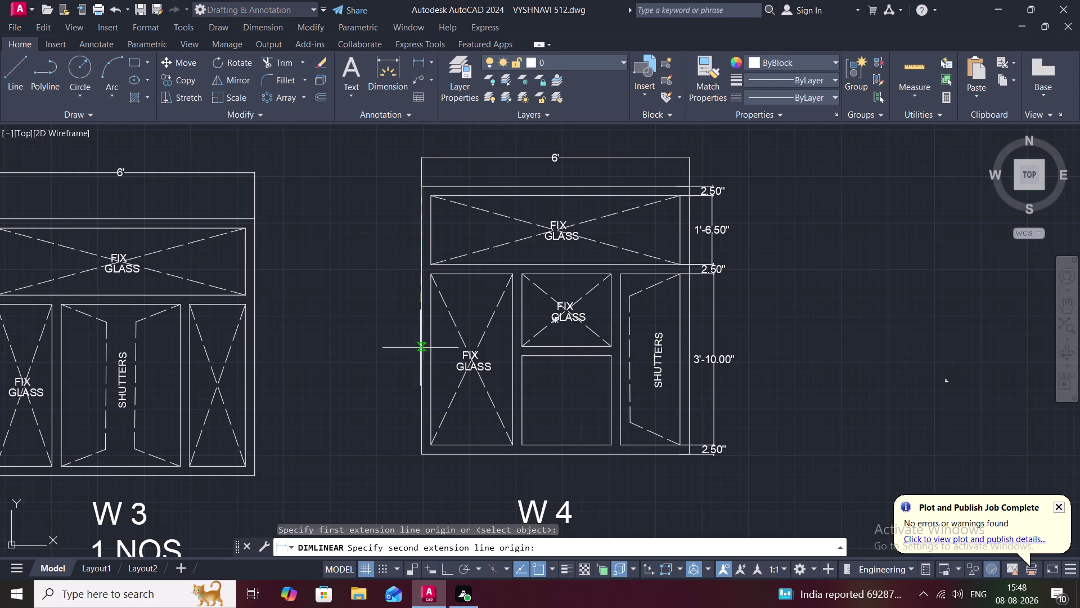
click(418, 453)
click(405, 451)
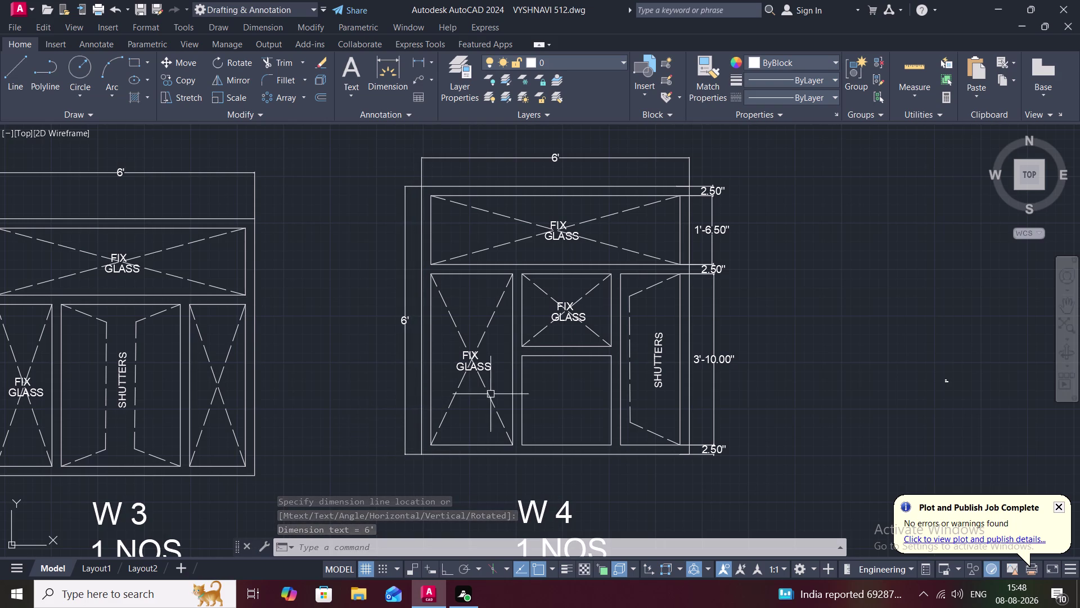
middle_drag(478, 414, 476, 316)
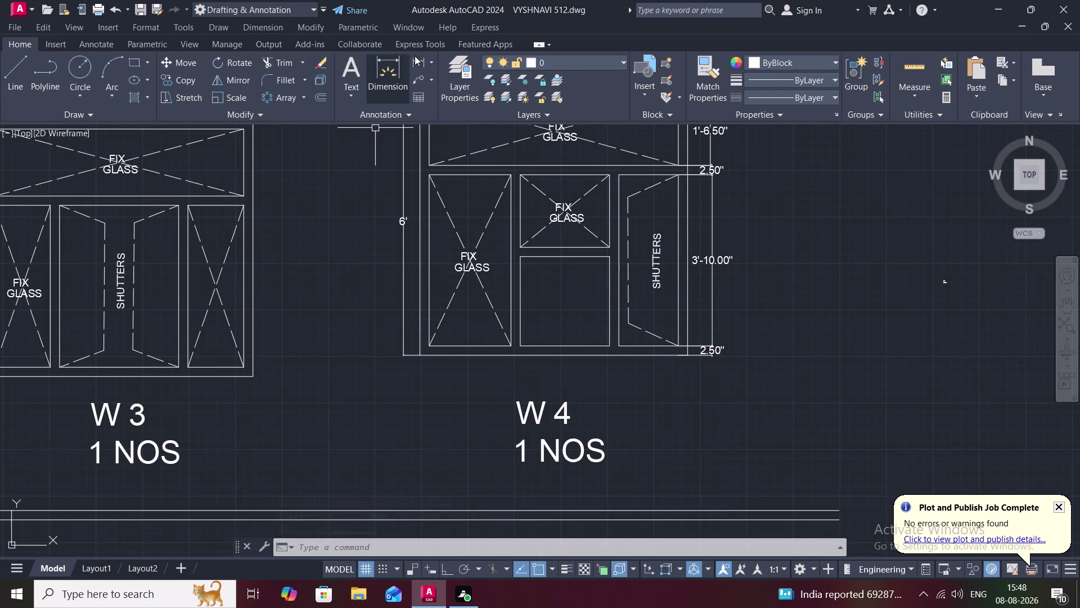
click(421, 56)
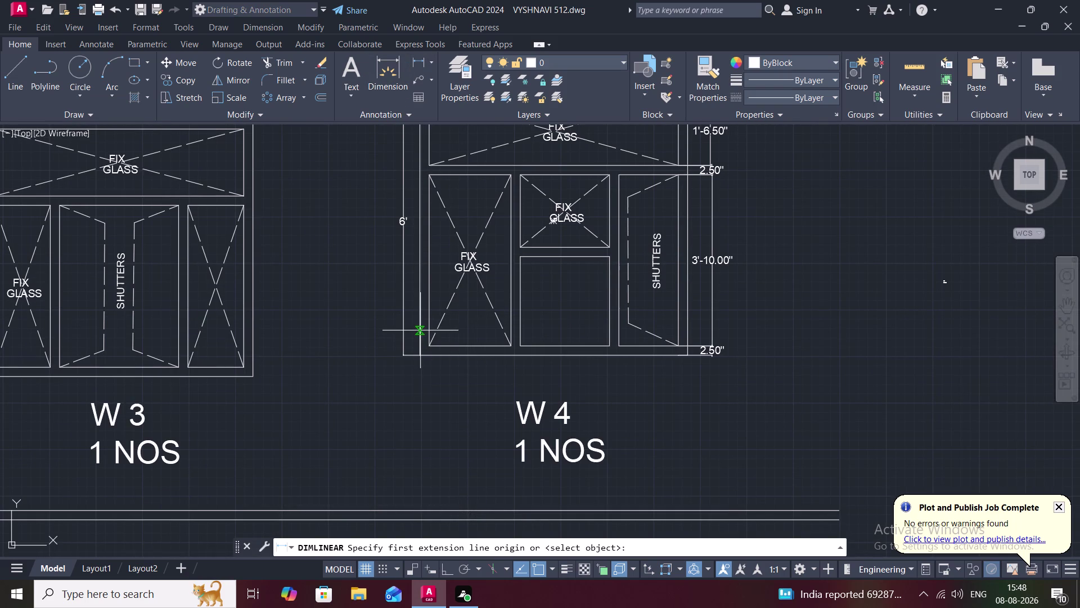
Dimension W4's bottom-left frame as 2.50" and left pane width as 1'-10.00".
click(420, 344)
click(428, 345)
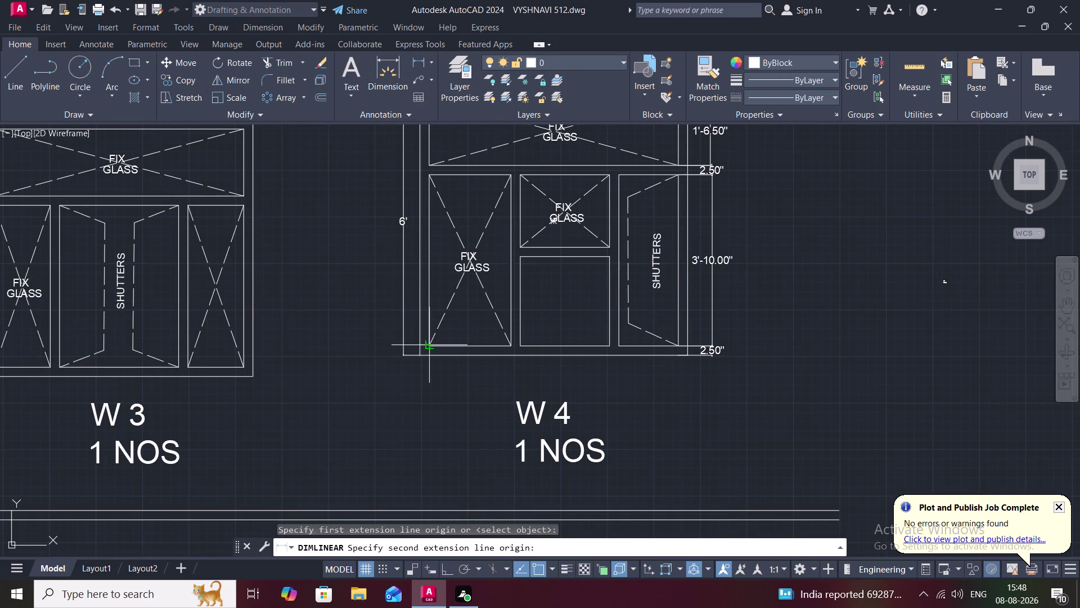
click(423, 372)
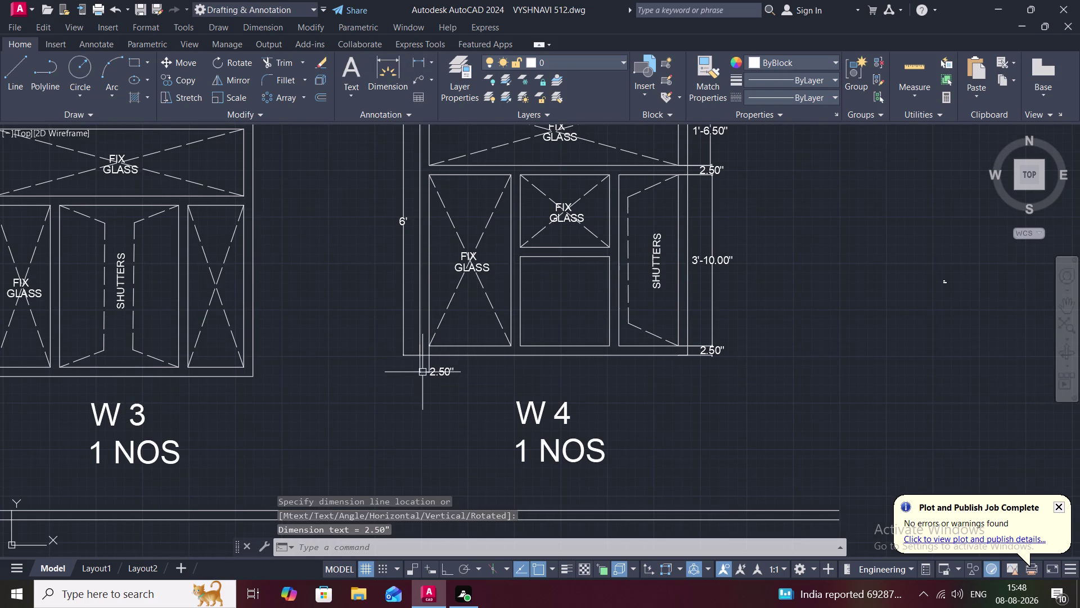
click(423, 62)
click(428, 343)
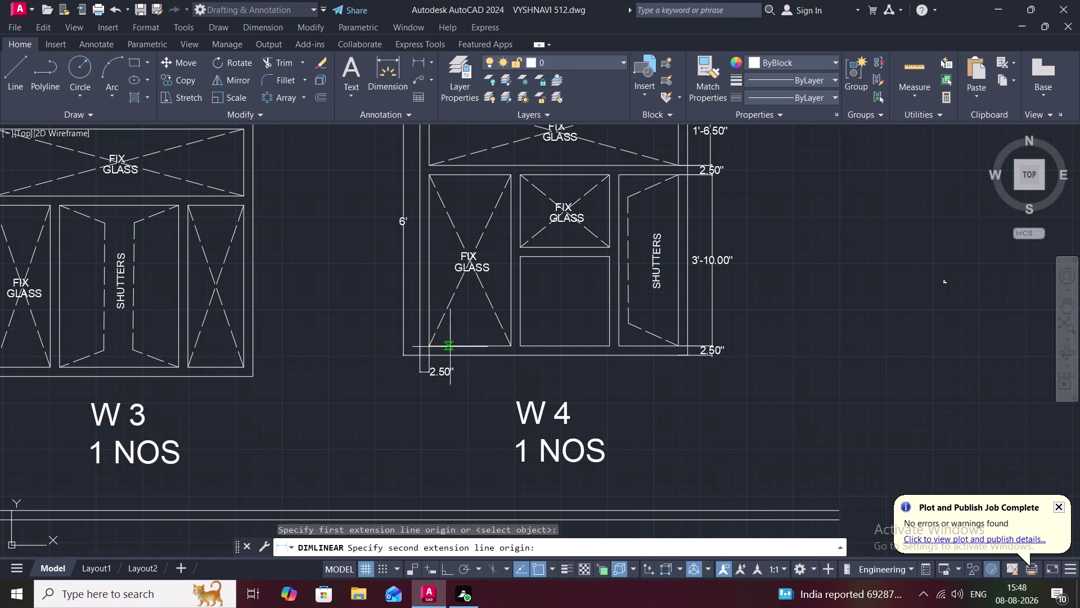
click(513, 346)
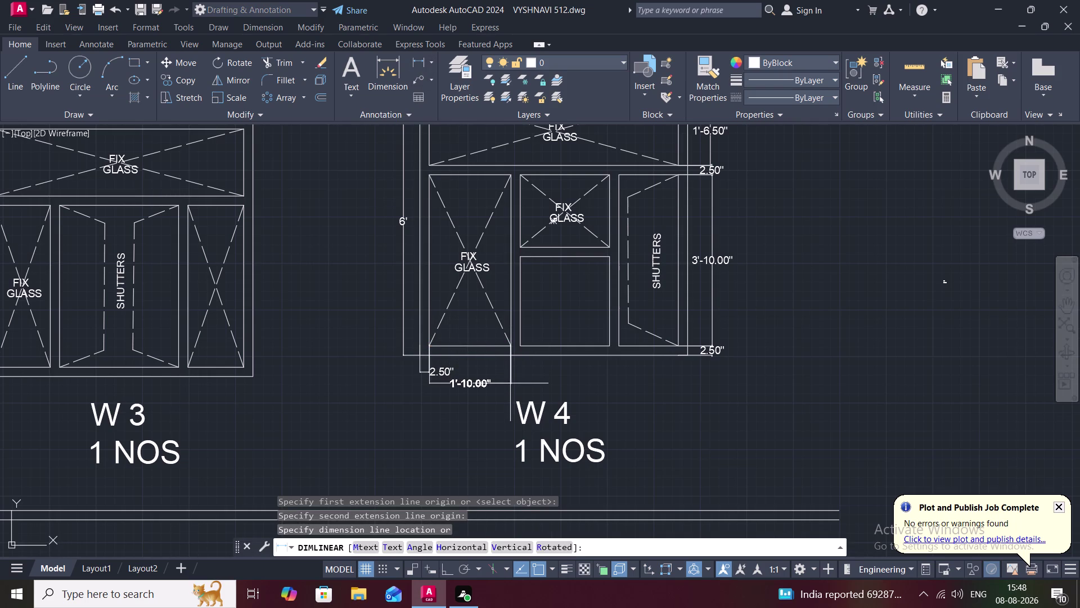
click(511, 385)
Add the 2' middle pane width under W4, discarding a wrong 2.71" attempt.
key(space)
click(510, 345)
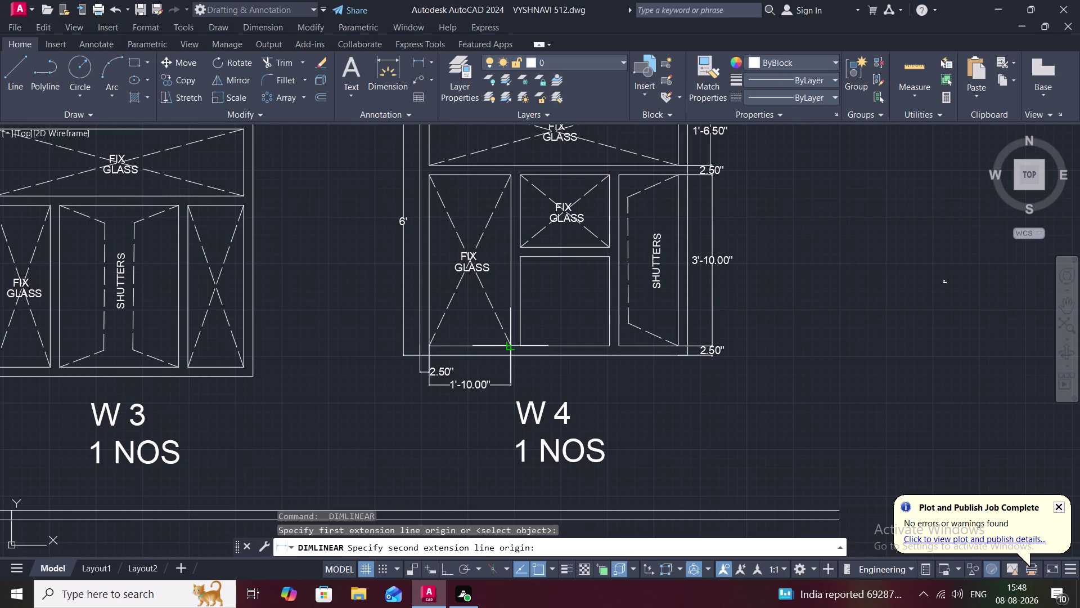
click(517, 345)
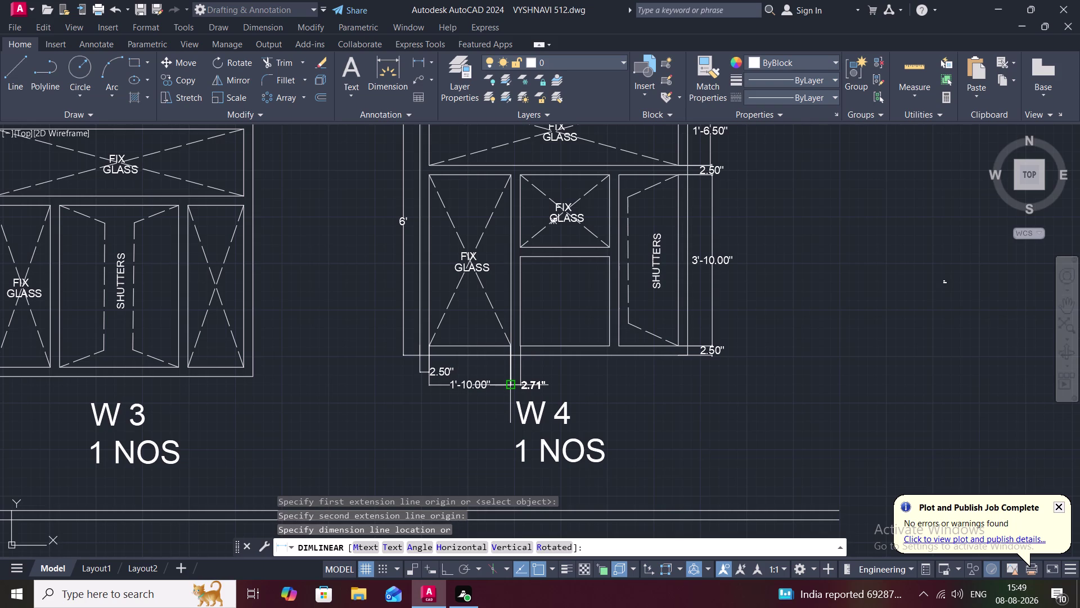
key(Escape)
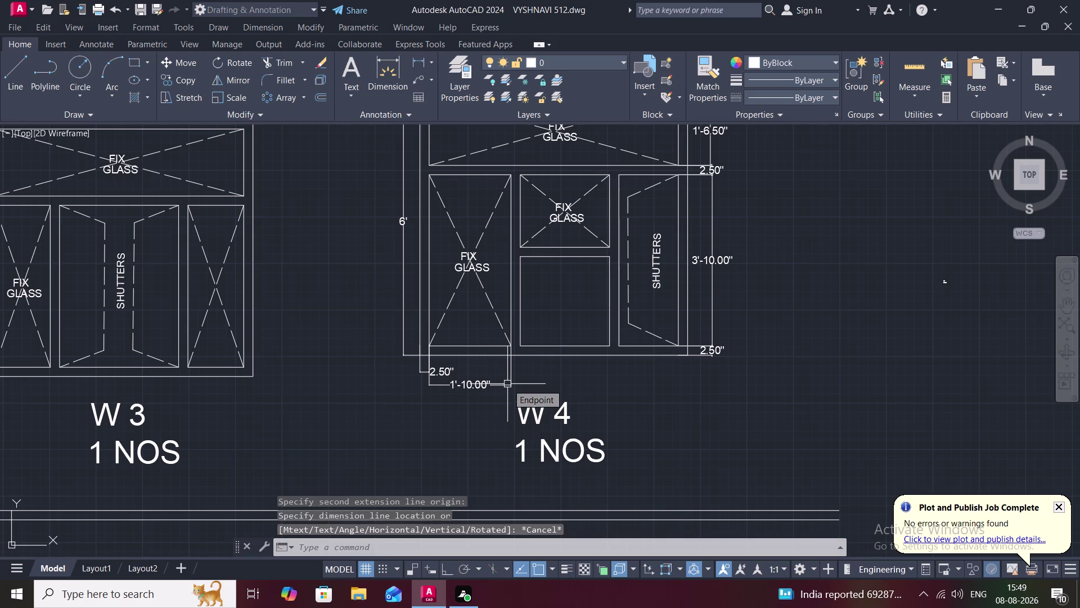
click(418, 60)
click(517, 344)
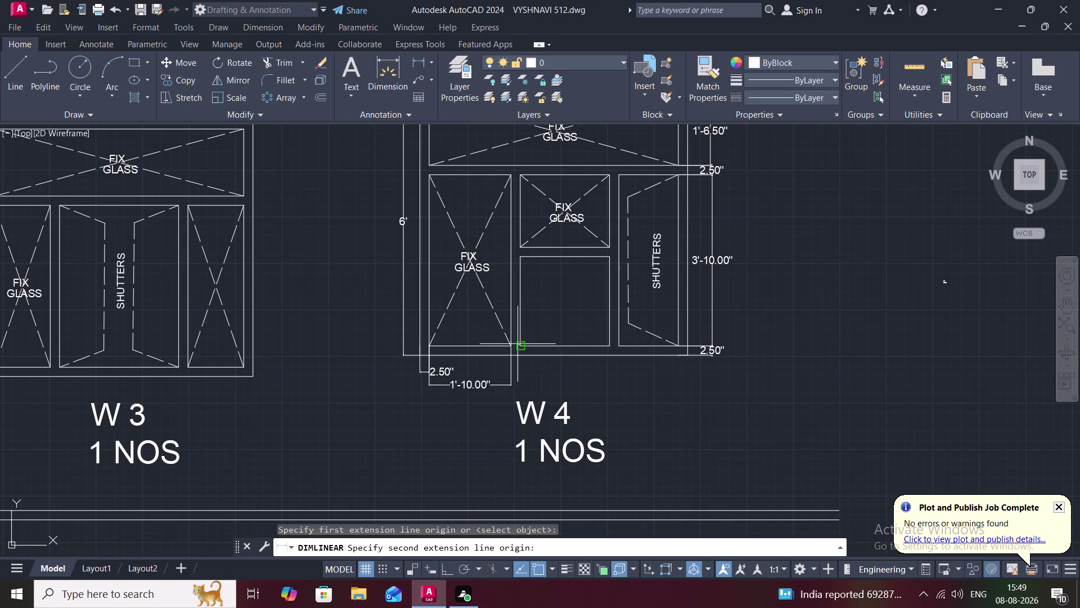
click(609, 348)
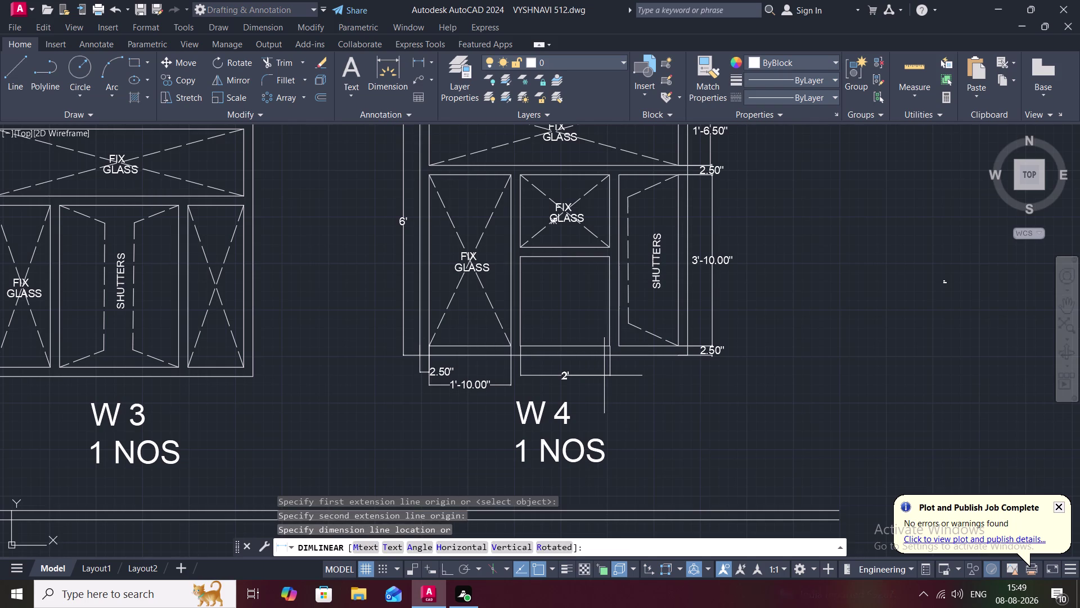
click(605, 375)
click(417, 53)
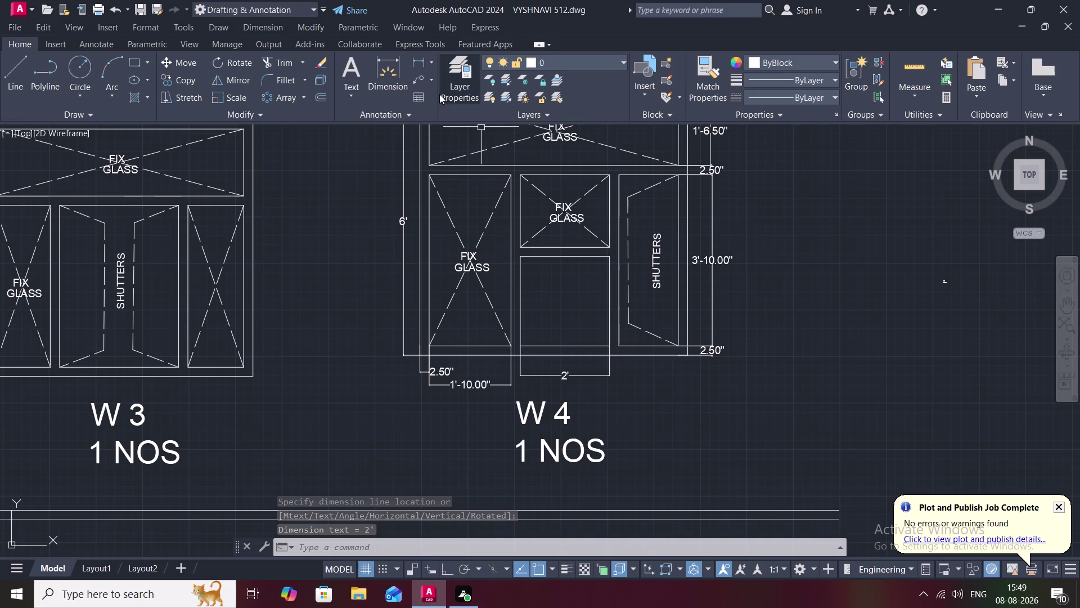
Add the 1'-4.00" right pane width dimension below W4.
click(421, 60)
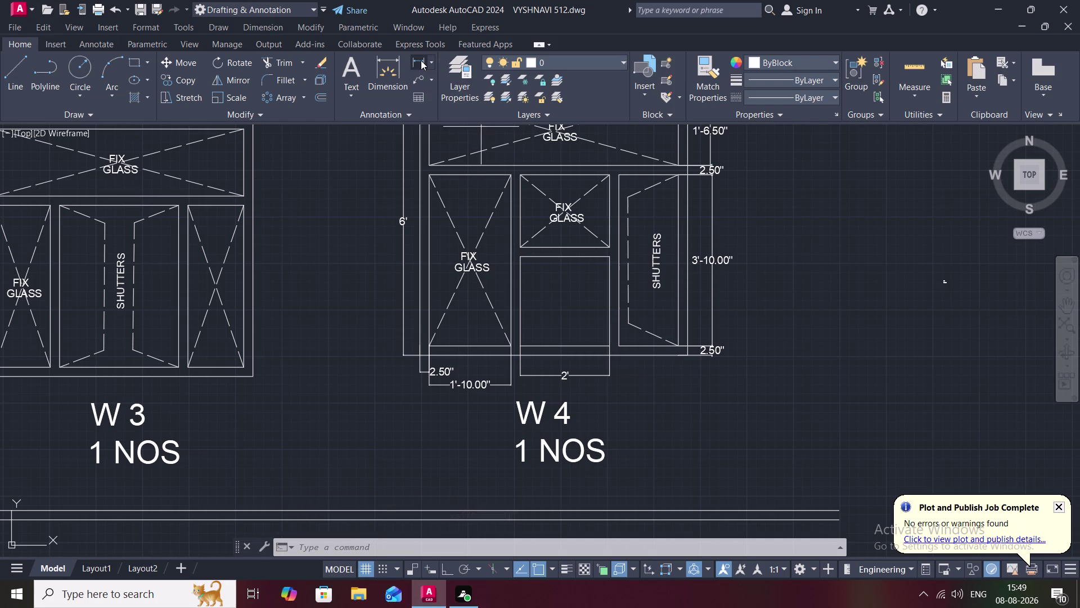
click(621, 342)
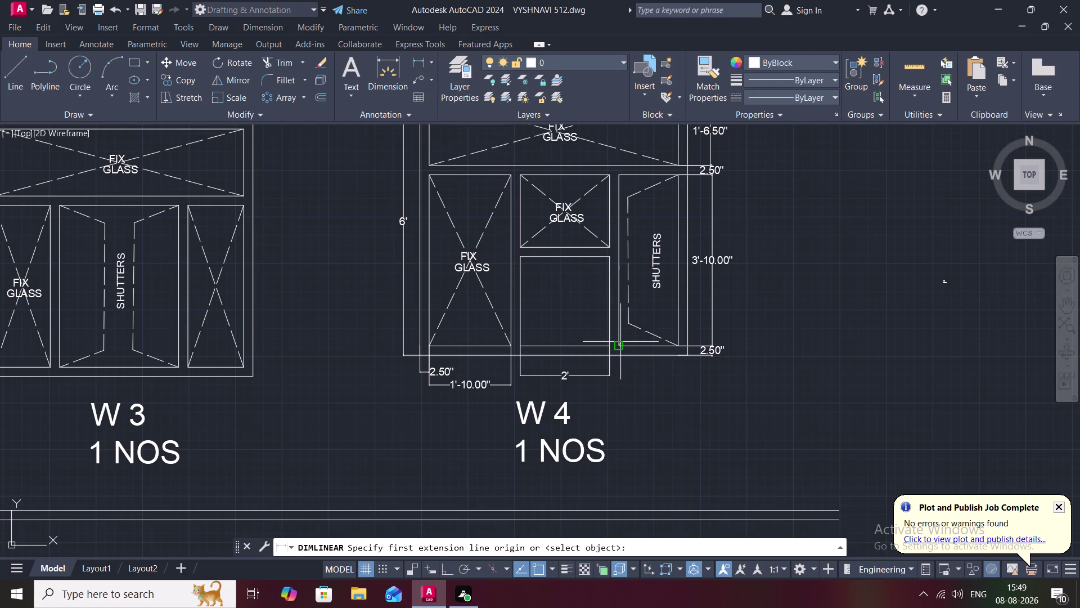
click(677, 346)
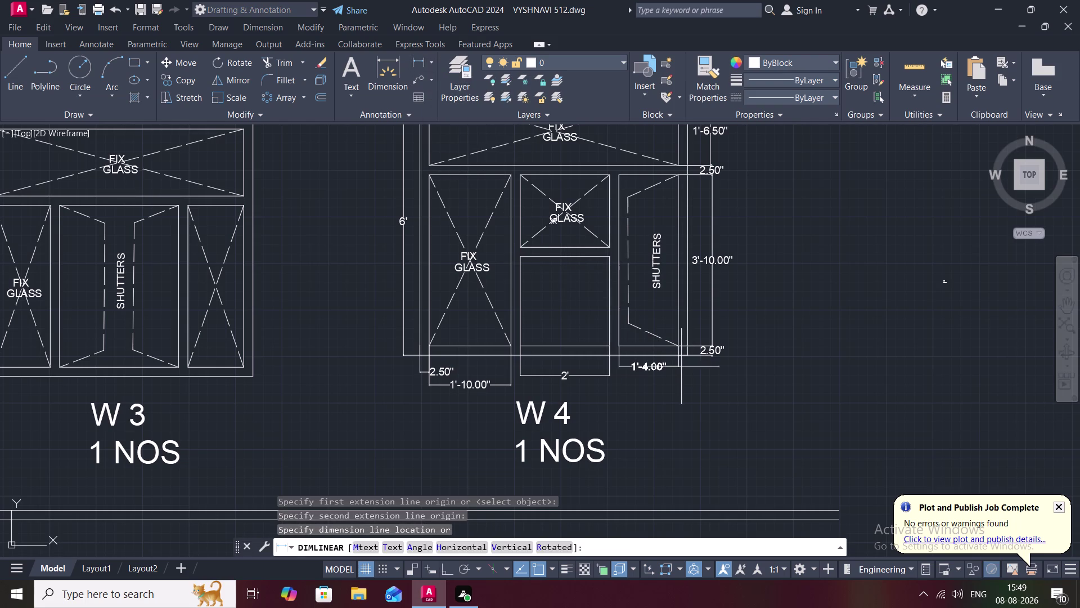
click(682, 375)
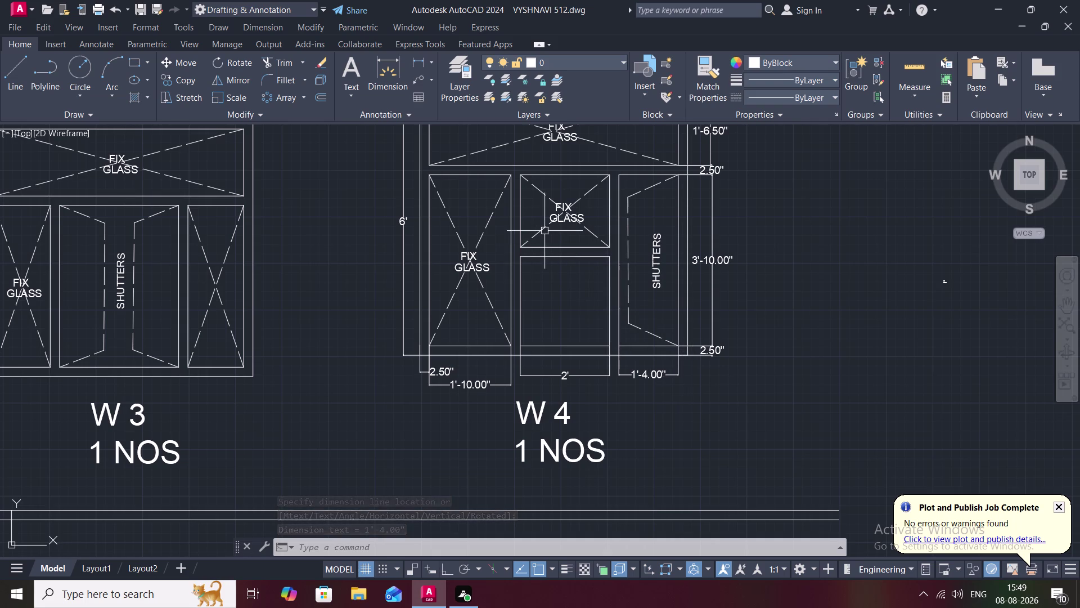
key(Escape)
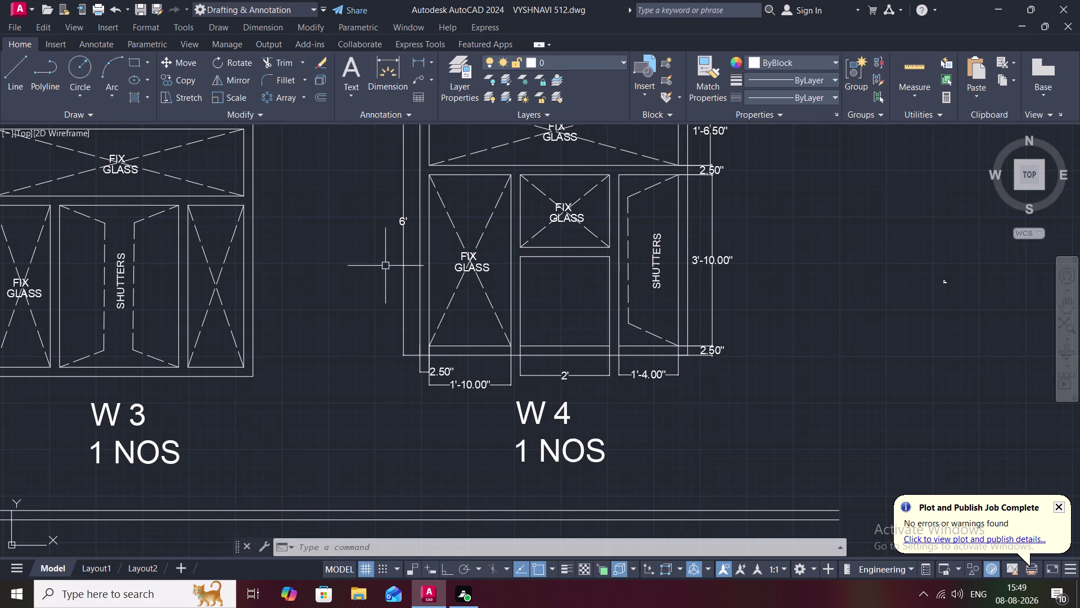
scroll(down, 3)
middle_drag(380, 265, 635, 258)
middle_drag(544, 246, 552, 247)
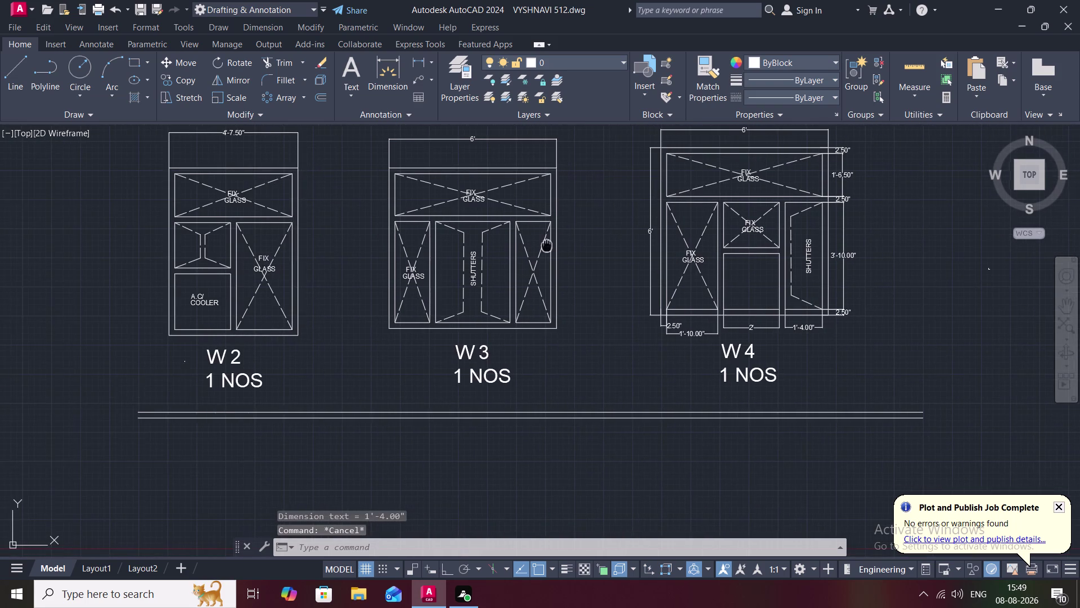
middle_drag(552, 247, 597, 271)
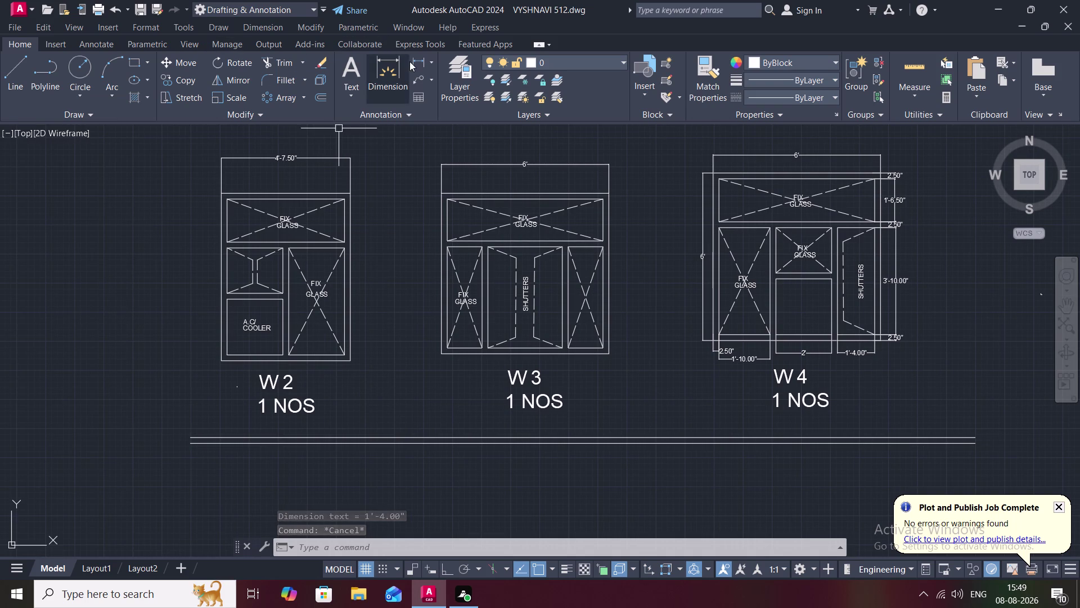
key(space)
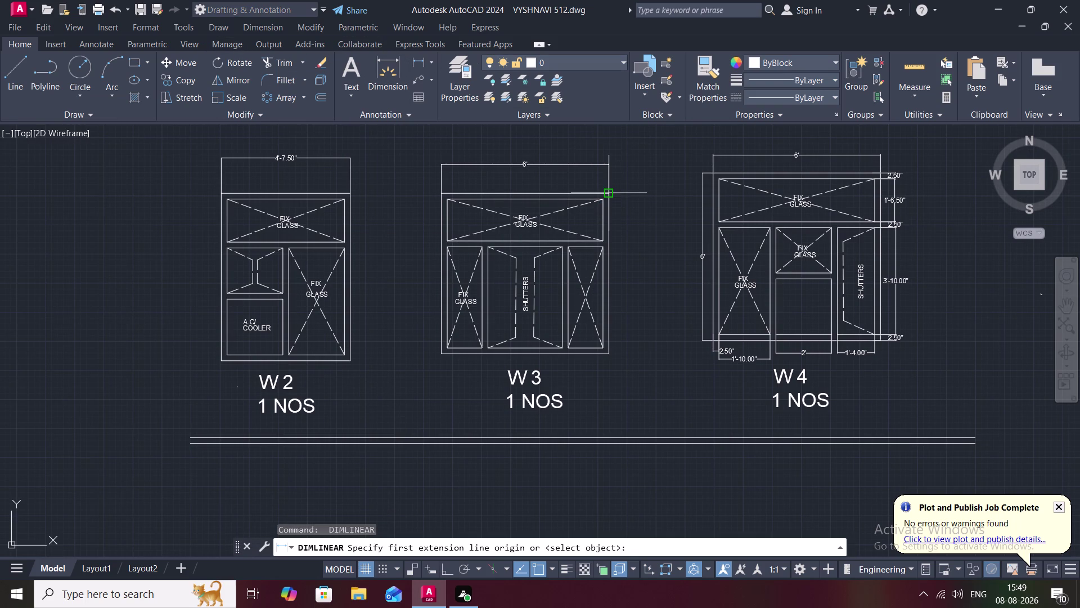
Dimension W3's top frame (2.50") and fixed-glass pane height (1'-6.00") on its right.
click(605, 192)
key(Escape)
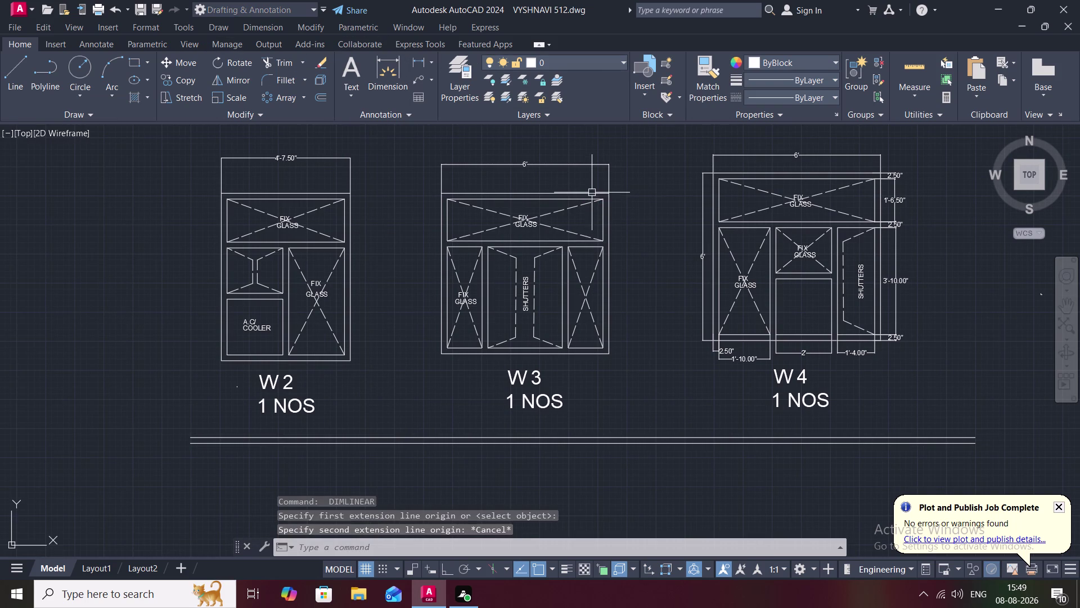
scroll(up, 3)
key(Escape)
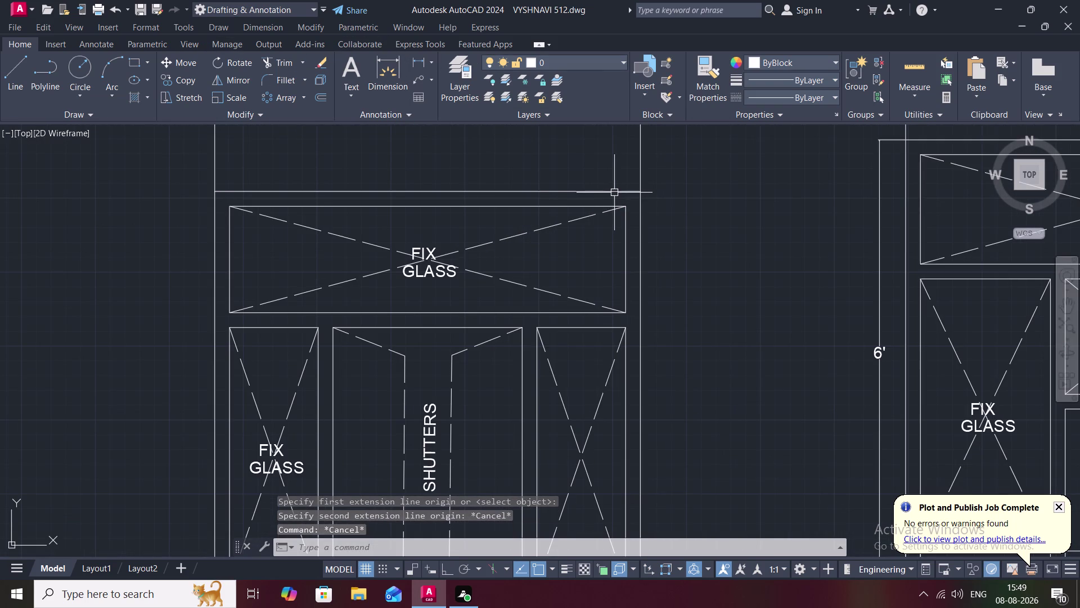
key(space)
click(618, 193)
click(620, 205)
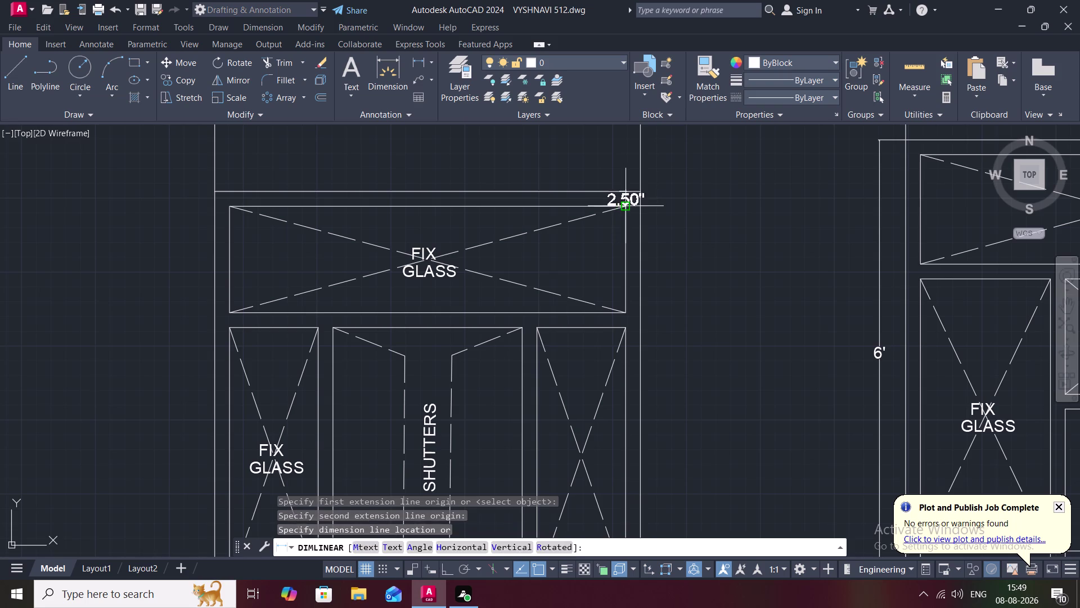
click(675, 210)
key(space)
click(627, 206)
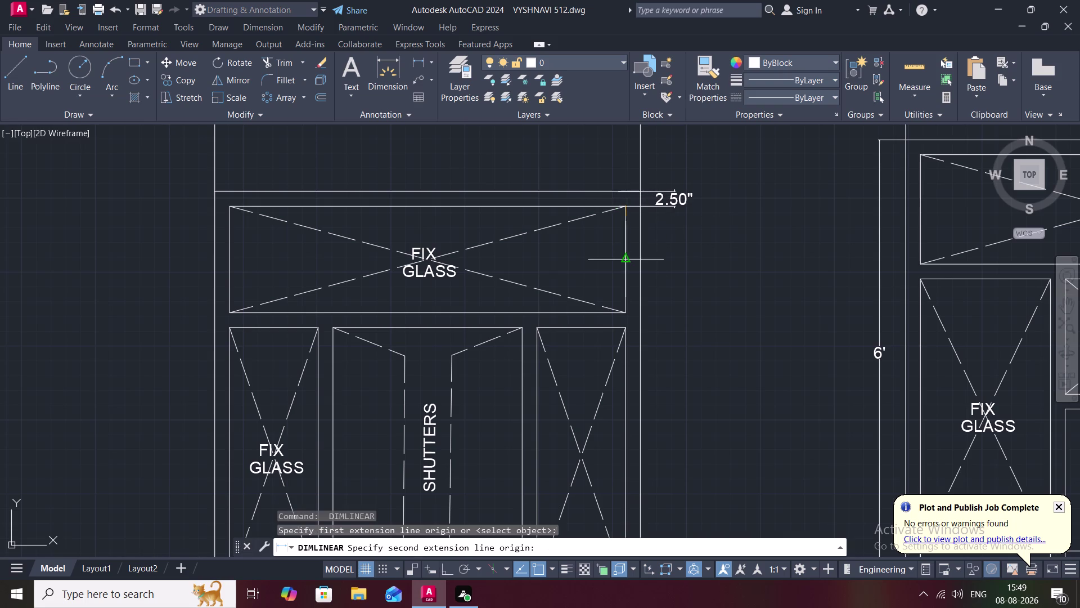
click(624, 310)
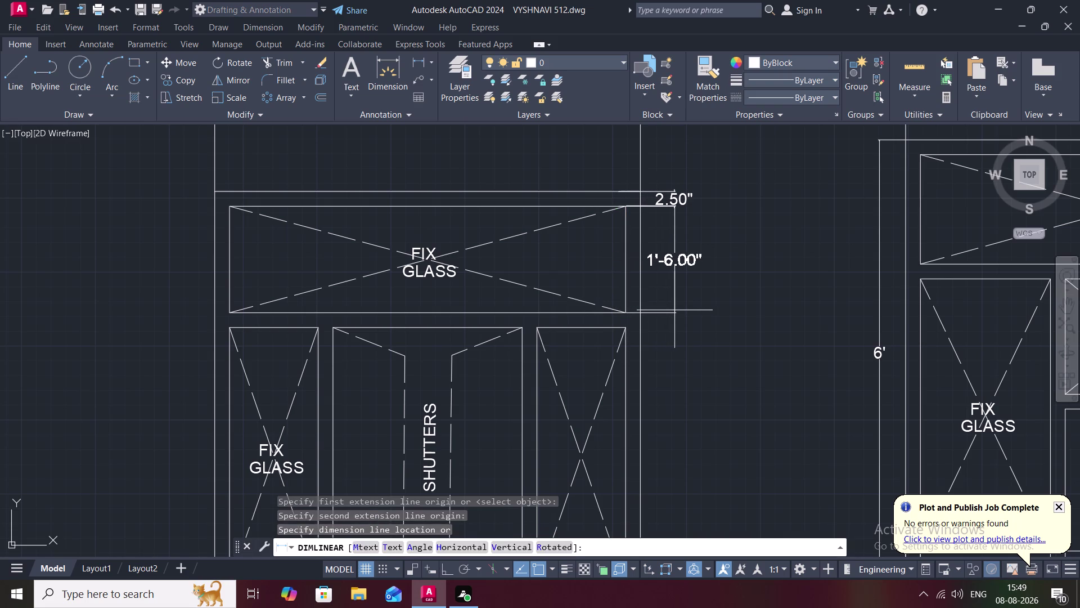
click(674, 310)
Add the 2.50" frame dimension below the fixed glass, replacing a wrong 2.93" one.
key(space)
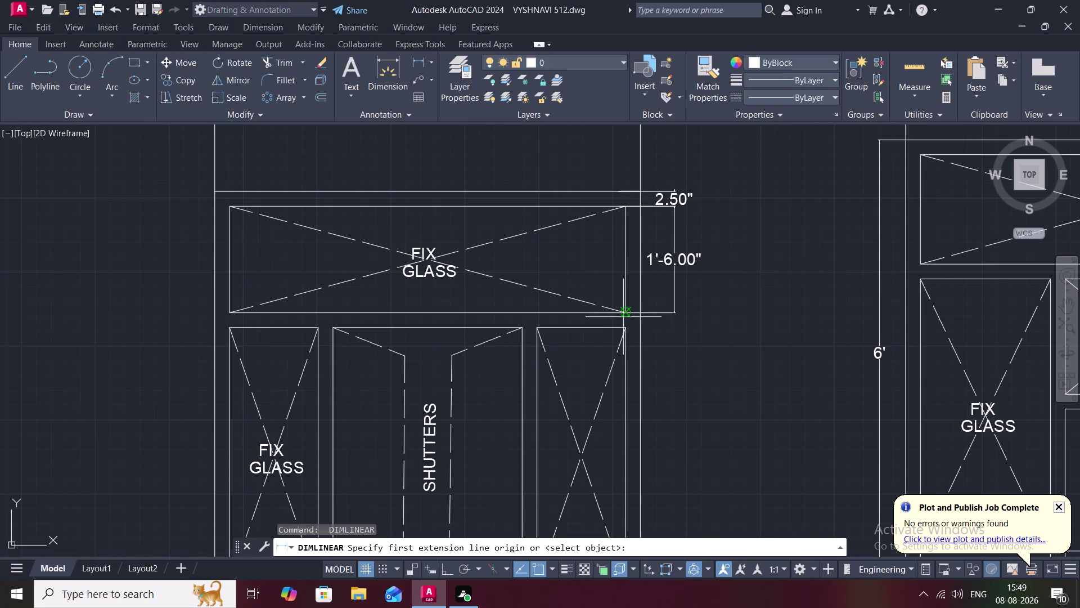
click(625, 306)
click(626, 323)
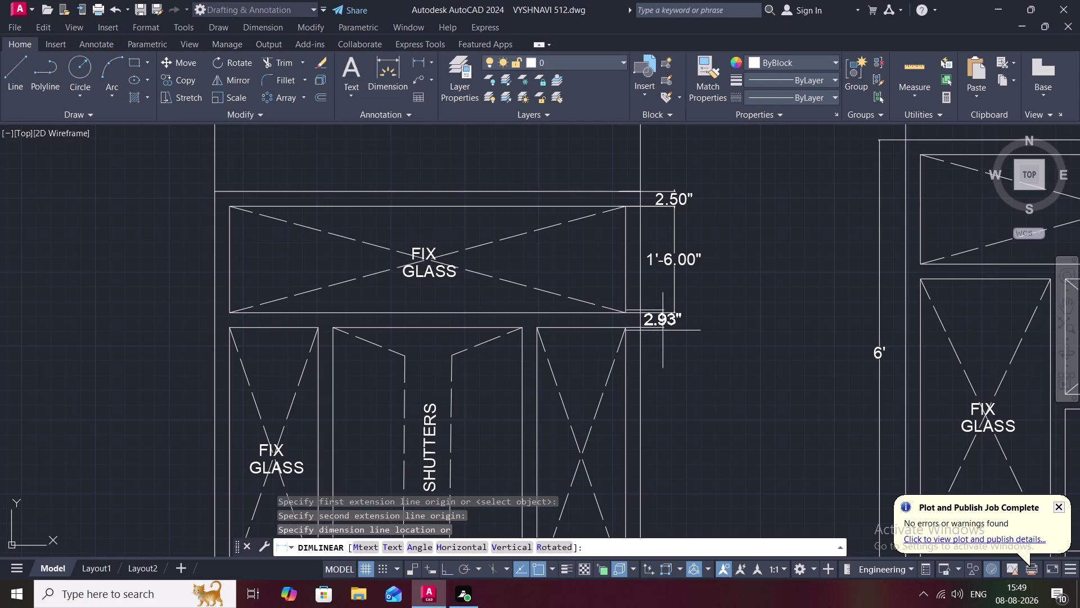
key(Escape)
key(space)
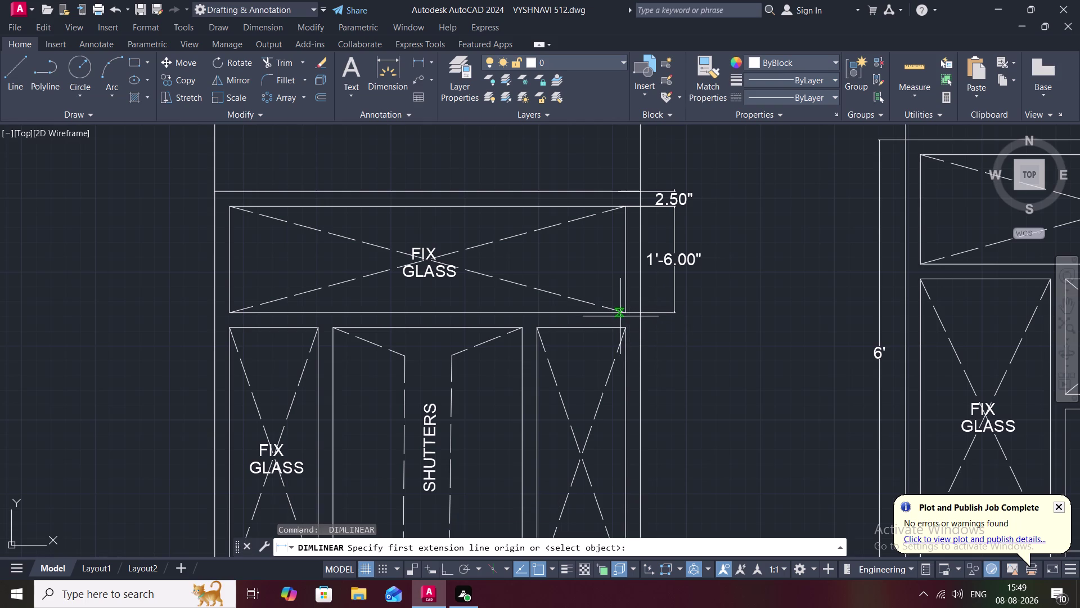
click(624, 314)
click(625, 325)
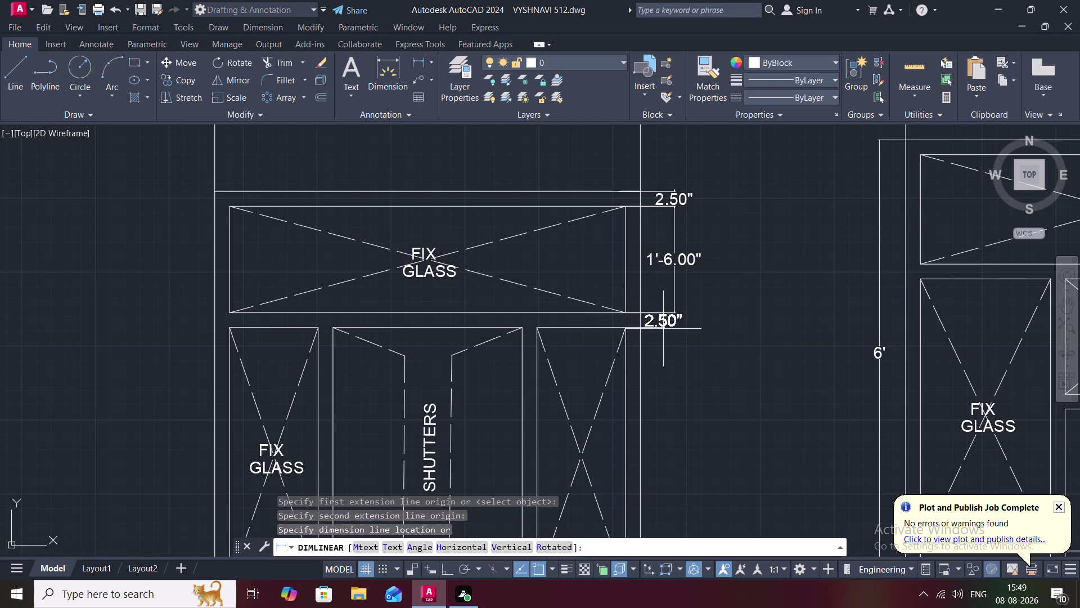
click(675, 330)
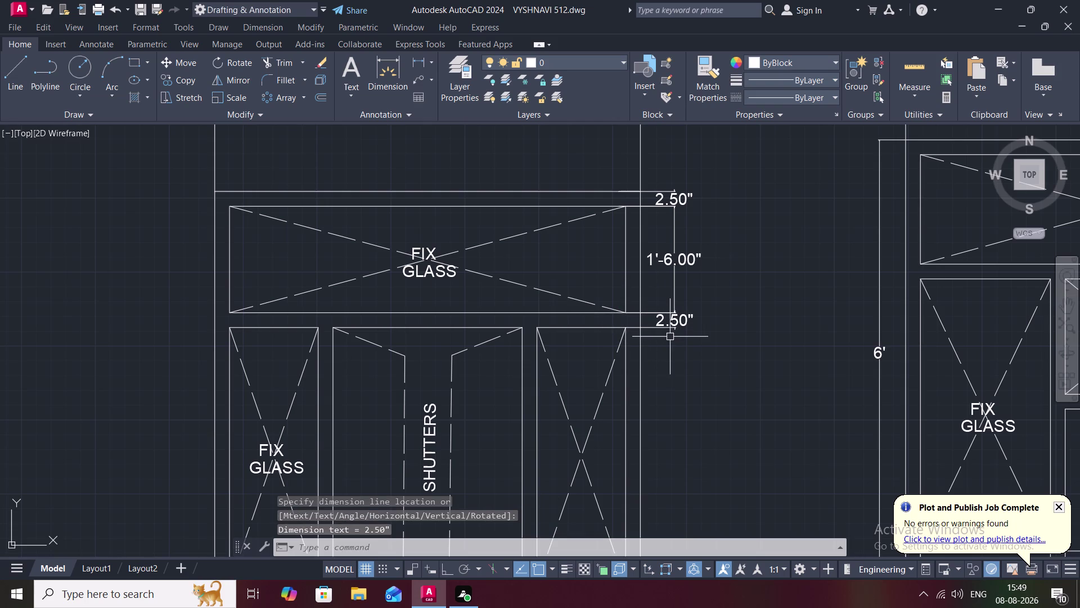
middle_drag(670, 336, 620, 234)
scroll(down, 3)
key(space)
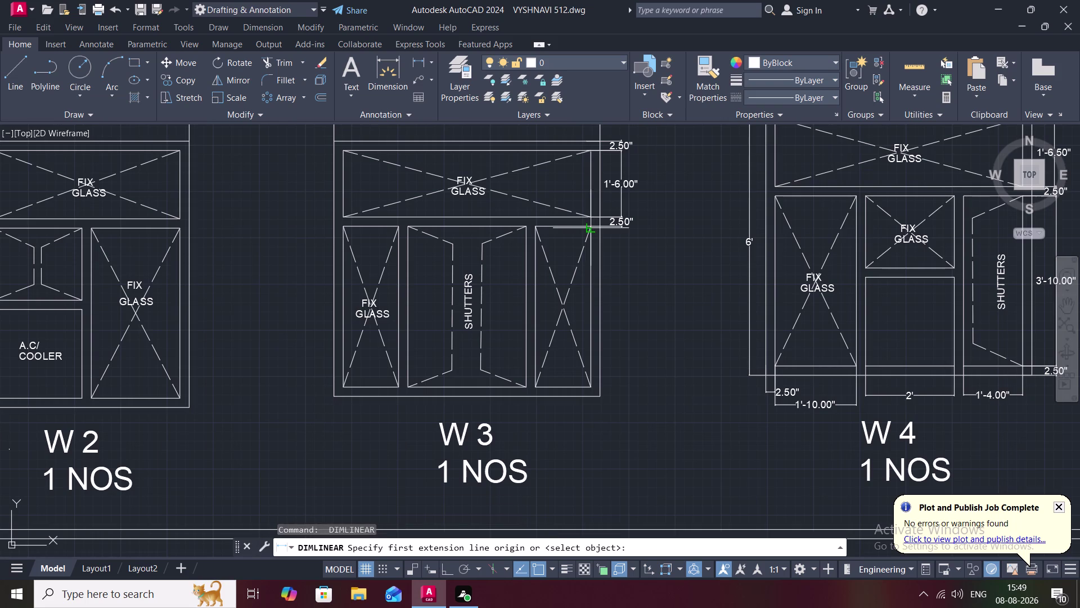
Dimension W3's pane height as 3'-7.00" on the right side.
click(594, 228)
click(589, 388)
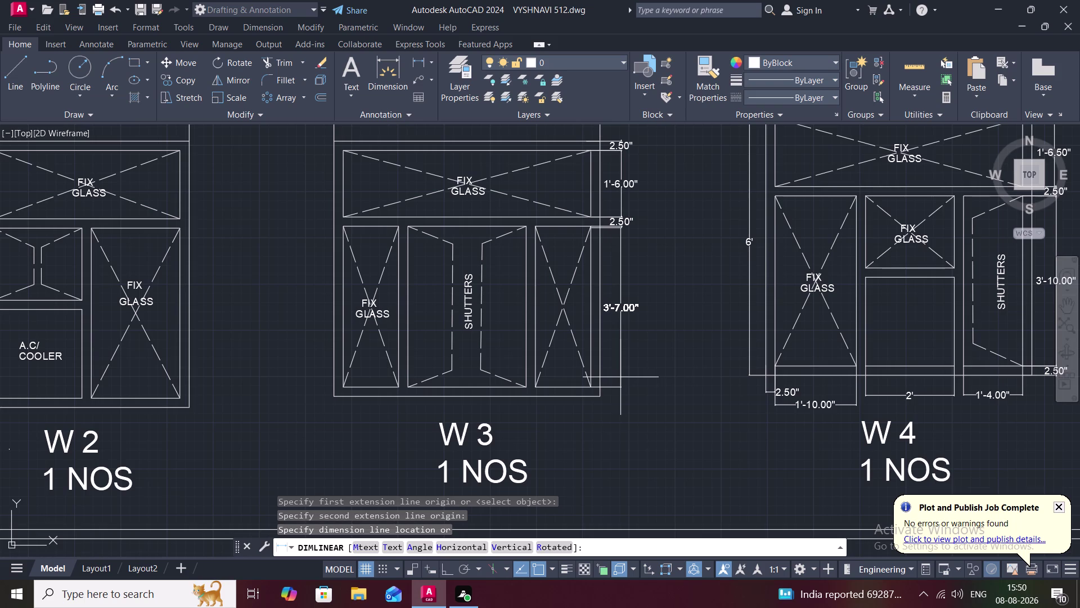
click(620, 377)
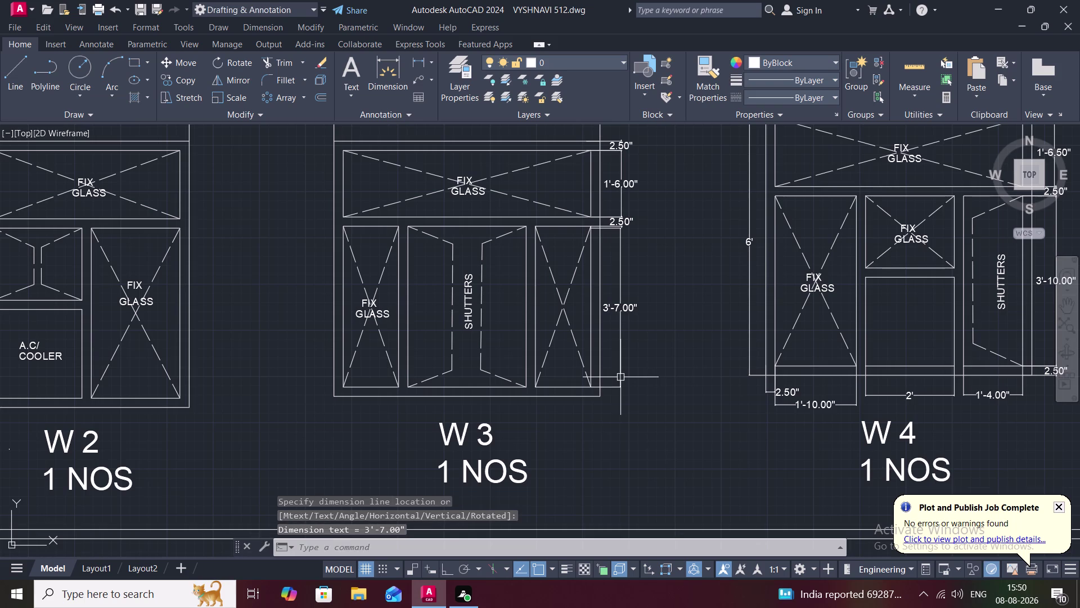
Add the 2.50" bottom frame dimension beneath it on W3's right.
key(Escape)
key(space)
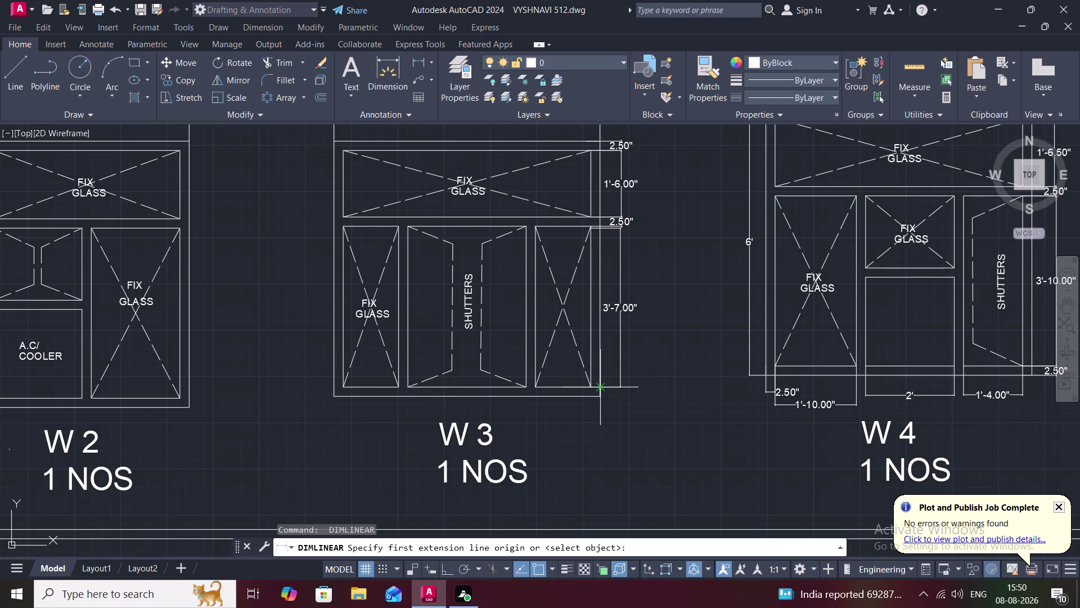
click(601, 385)
click(597, 398)
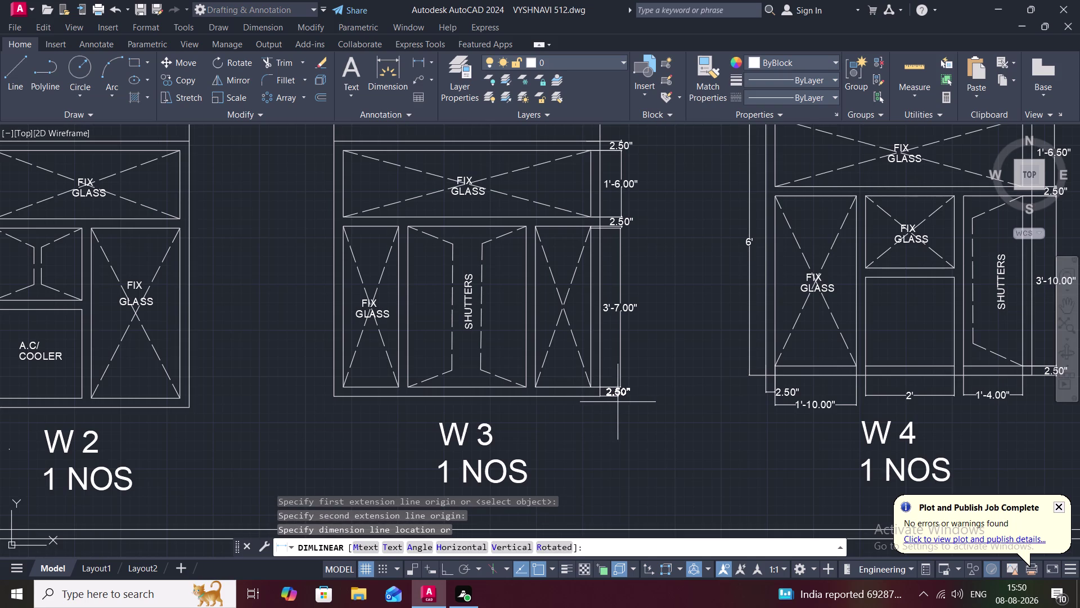
click(620, 403)
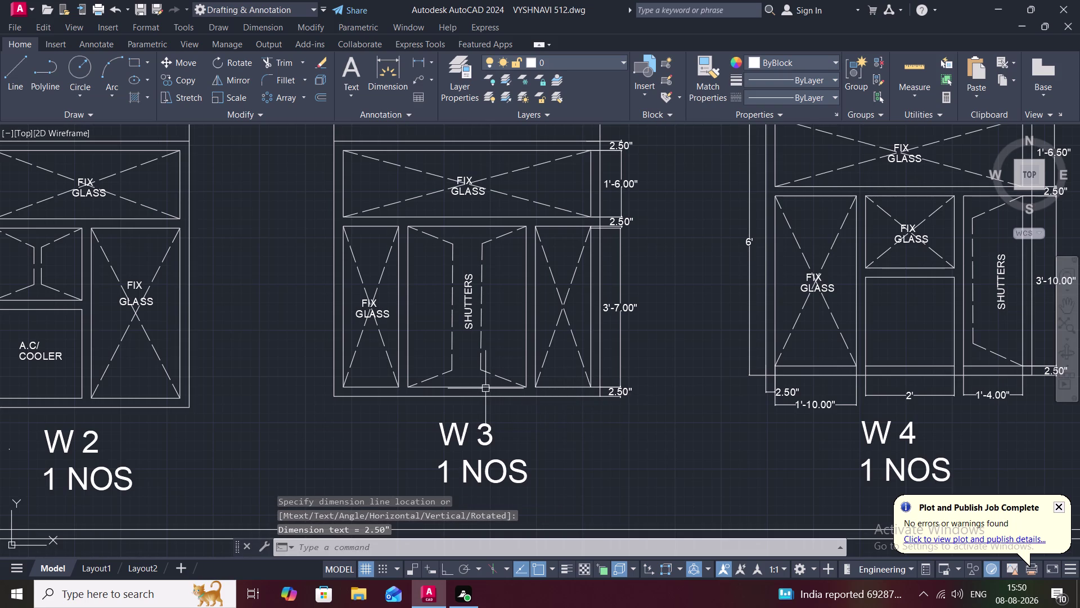
middle_drag(484, 388, 561, 329)
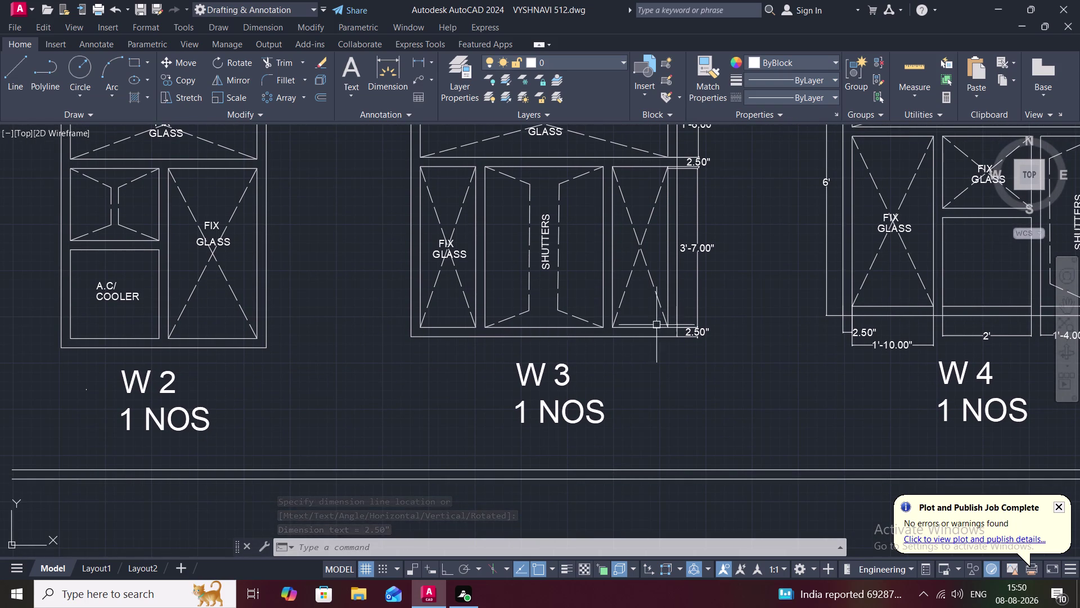
Add a lower 2.50" vertical dimension and the 1'-3.00" right pane width.
key(space)
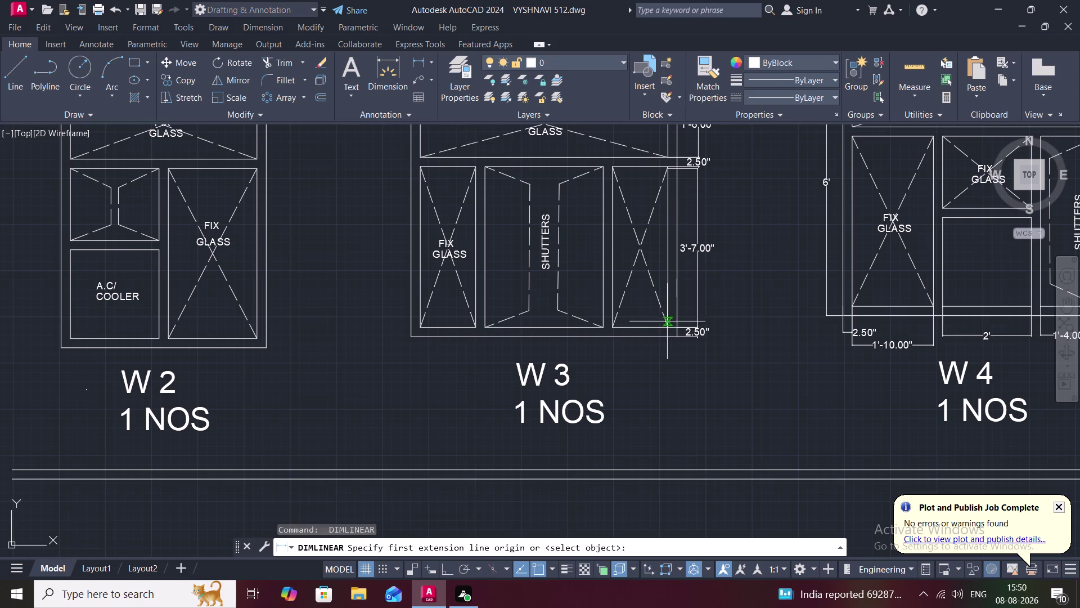
click(668, 327)
click(678, 327)
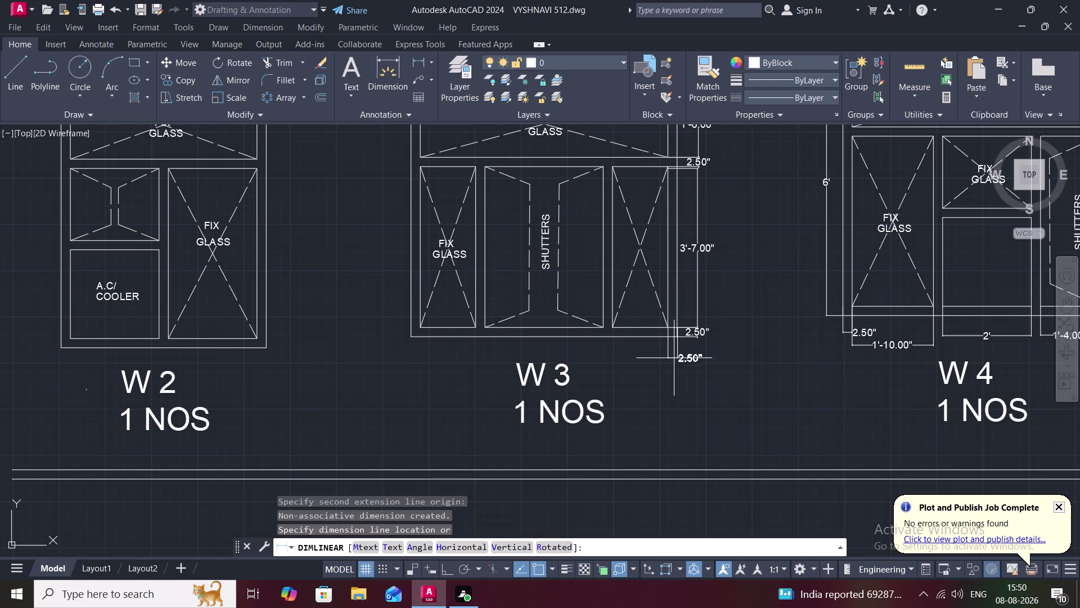
click(672, 371)
key(space)
click(611, 324)
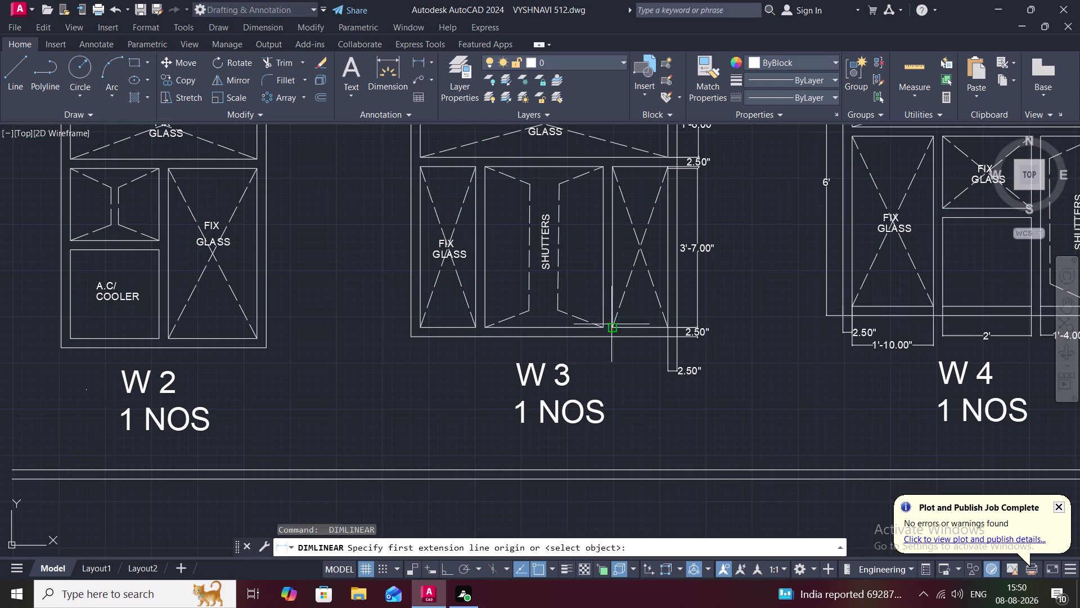
click(665, 326)
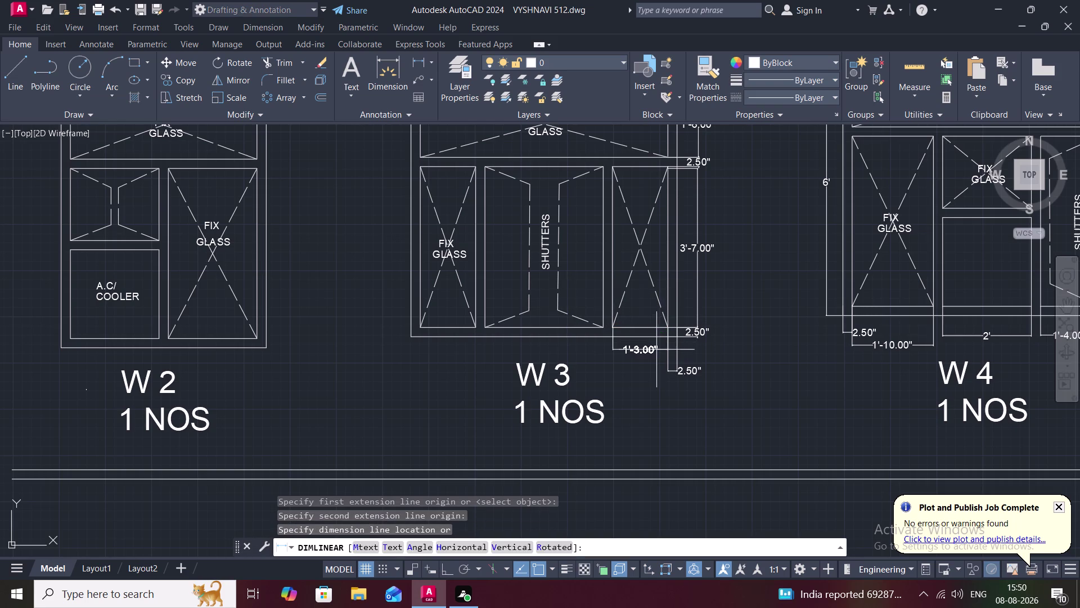
click(653, 371)
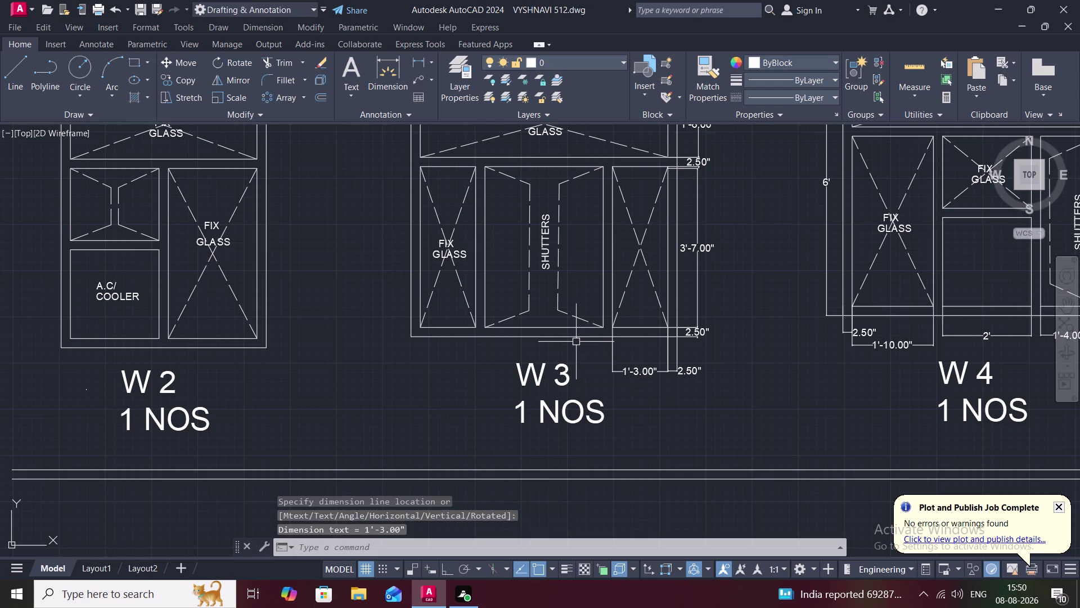
Dimension the 2'-8.00" shutter panel and 2.50" mullion widths under W3.
key(space)
click(484, 328)
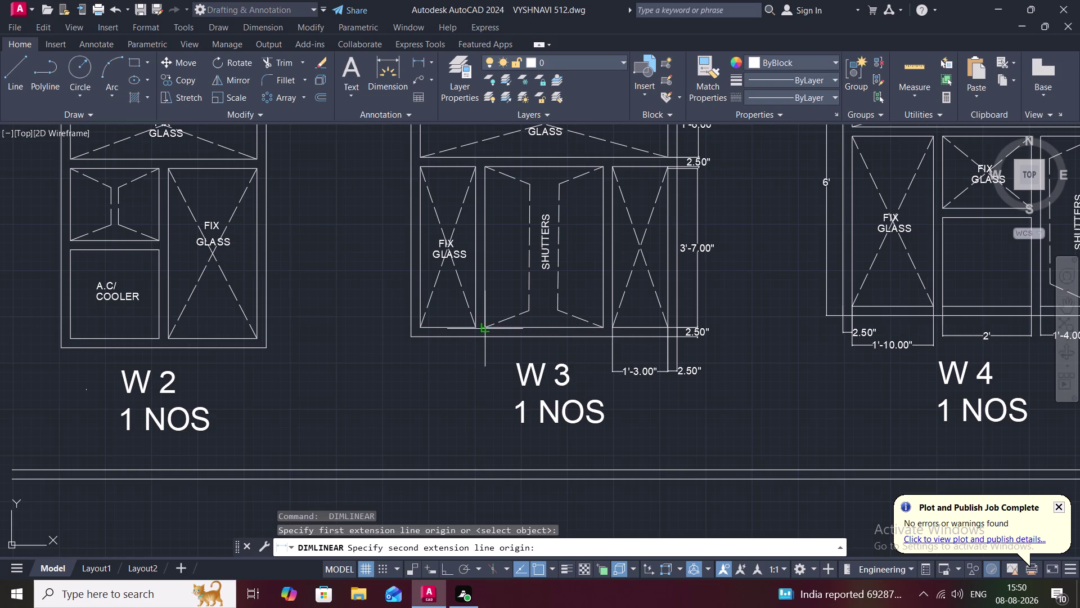
click(602, 327)
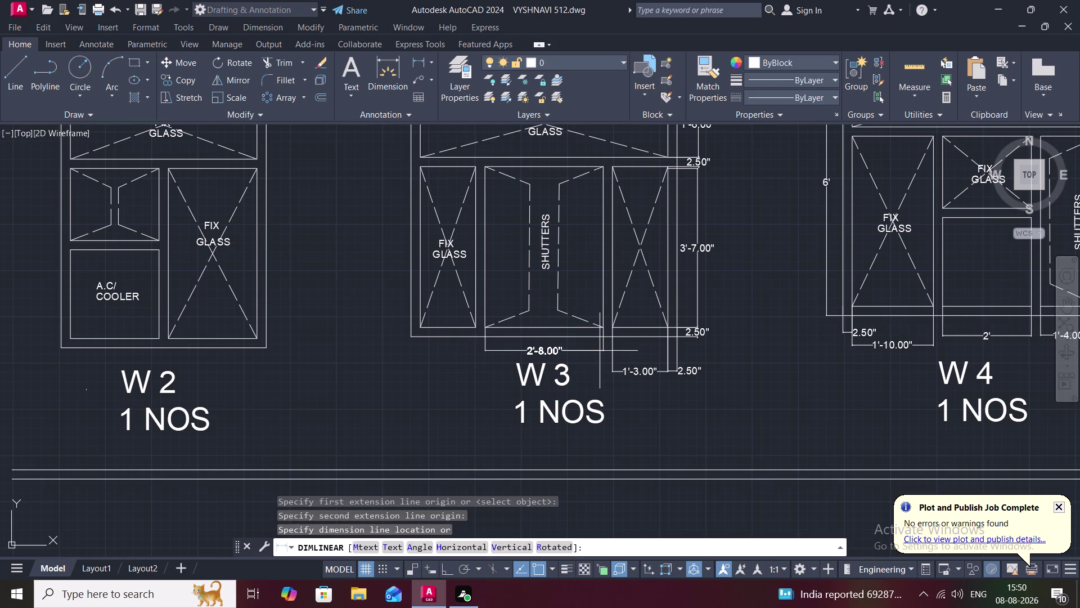
click(600, 352)
key(space)
click(604, 328)
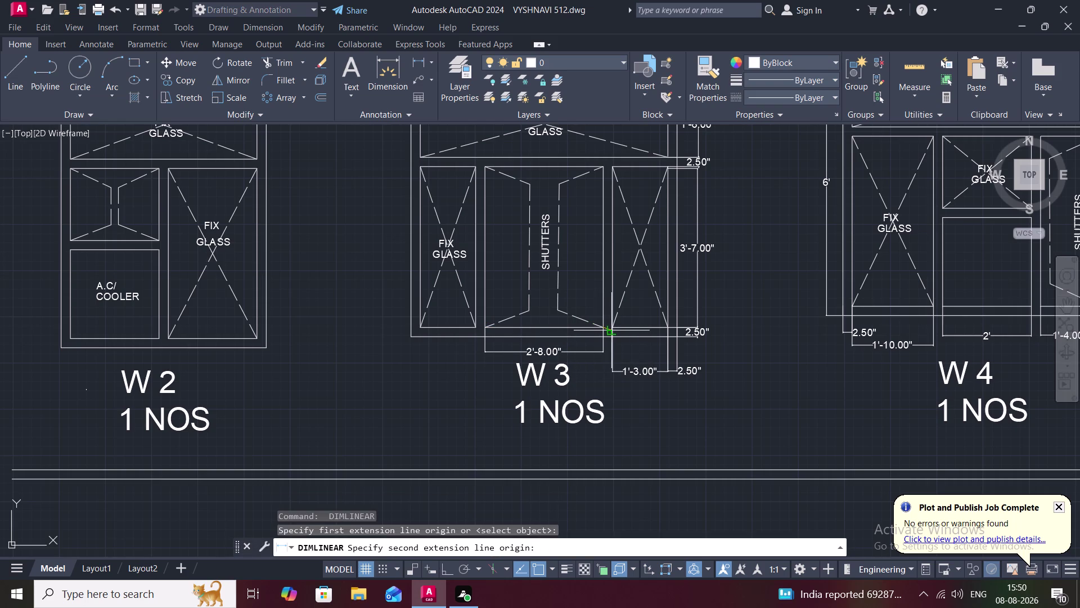
click(613, 323)
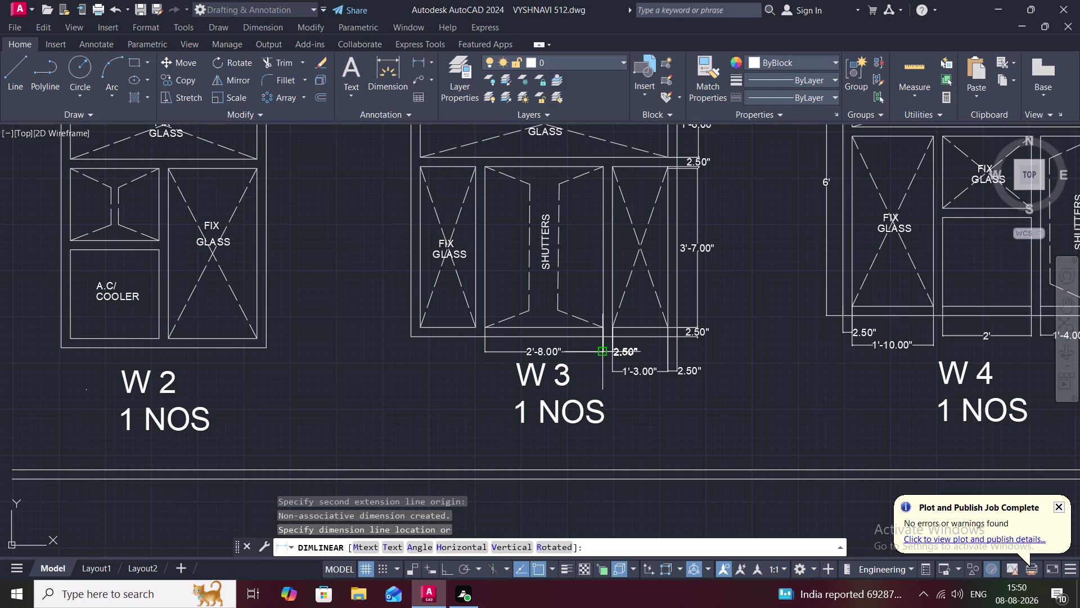
click(598, 354)
Start the left mullion dimension, discarding a wrong 4.32" attempt.
key(space)
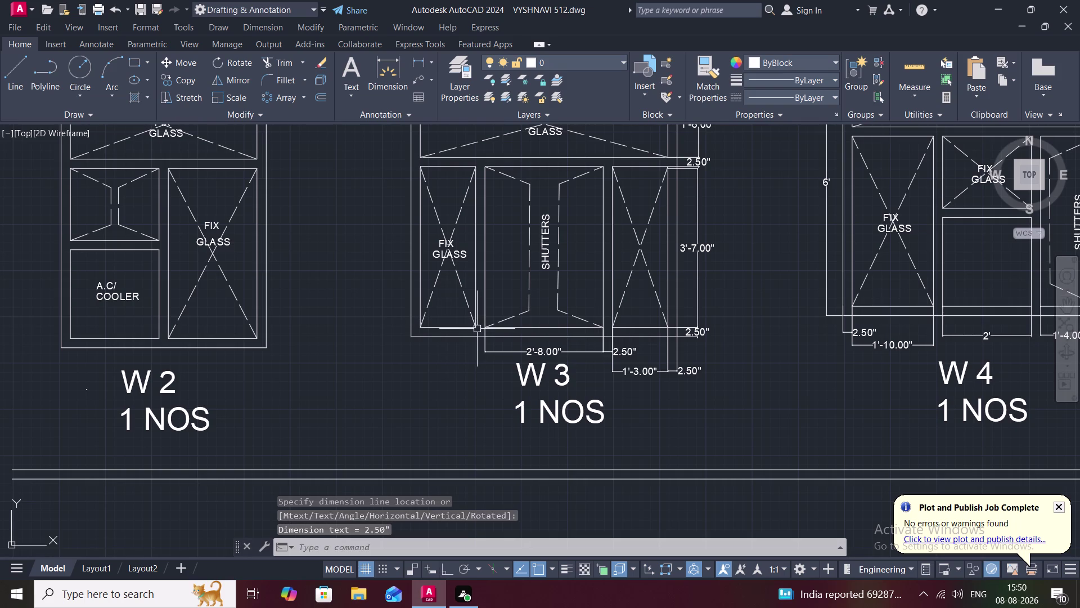
click(477, 329)
click(492, 328)
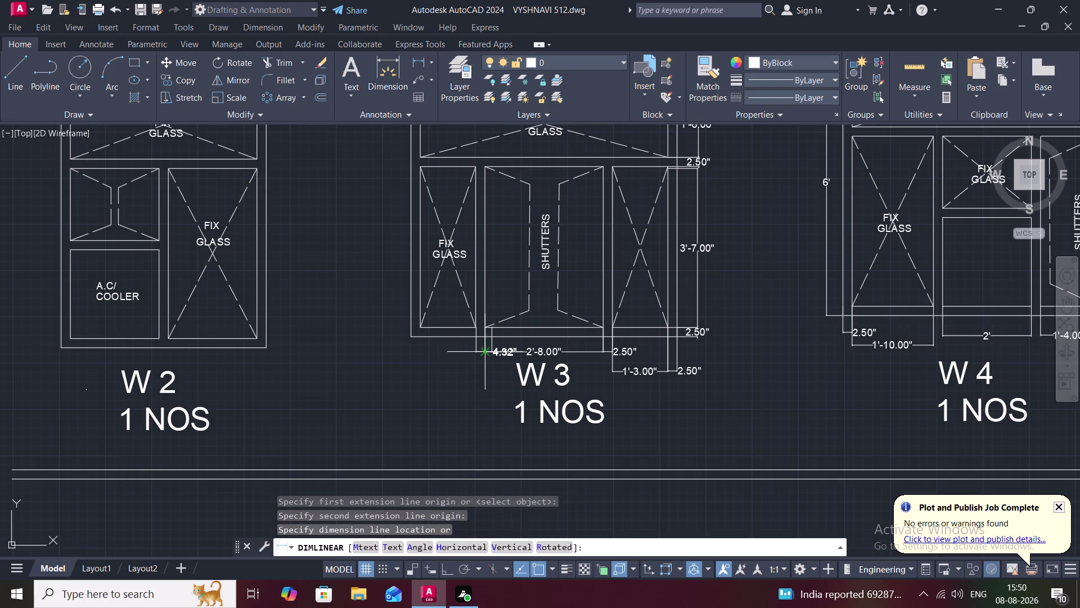
key(Escape)
key(space)
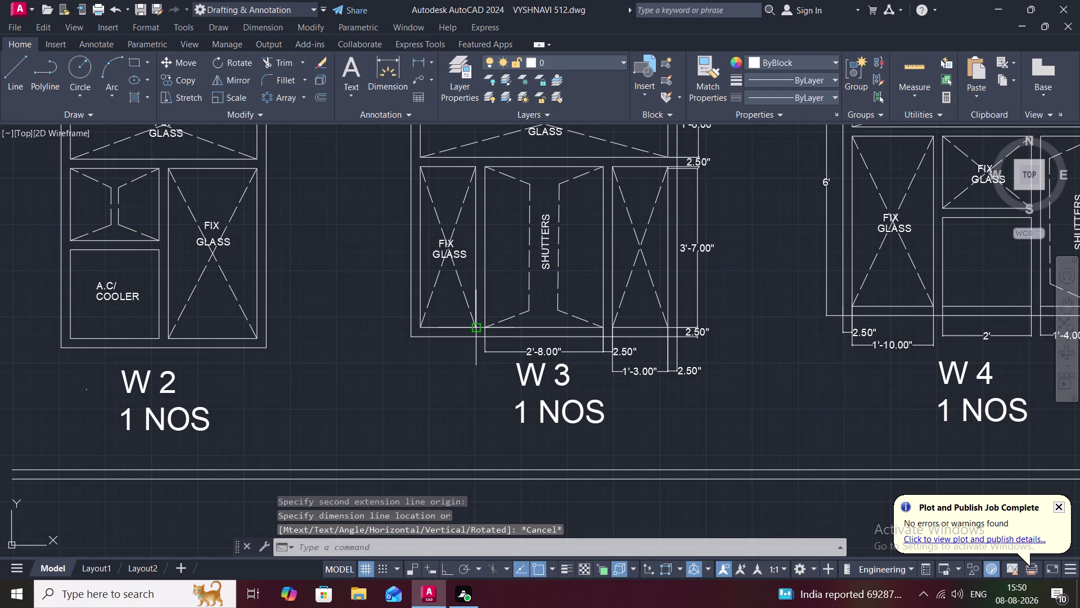
click(476, 329)
click(486, 329)
Place the left 2.50" mullion dimension and the 1'-3.00" left pane width under W3.
click(482, 346)
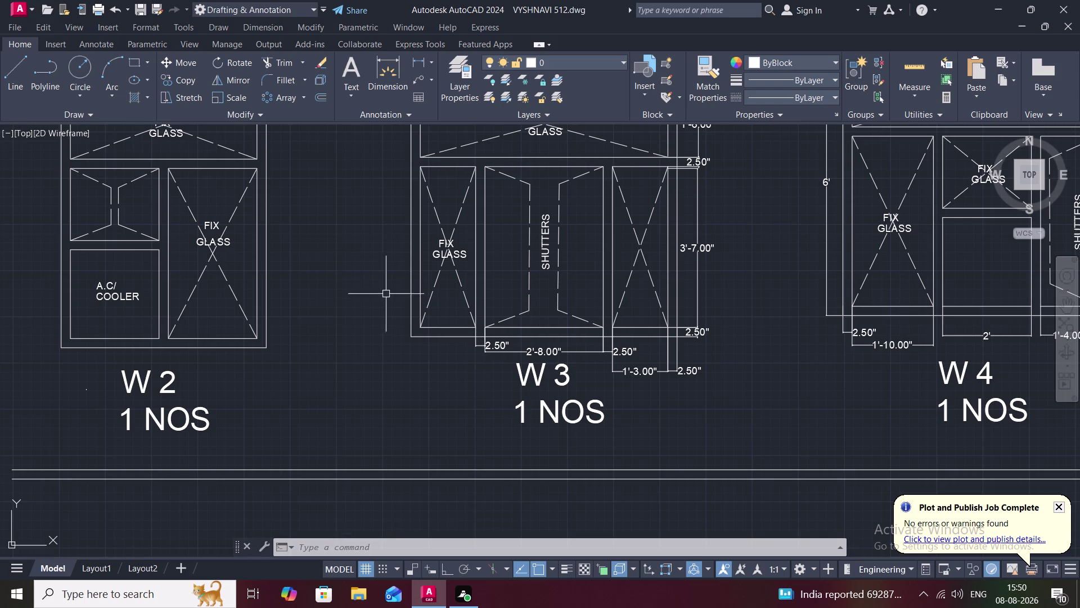
key(space)
click(418, 329)
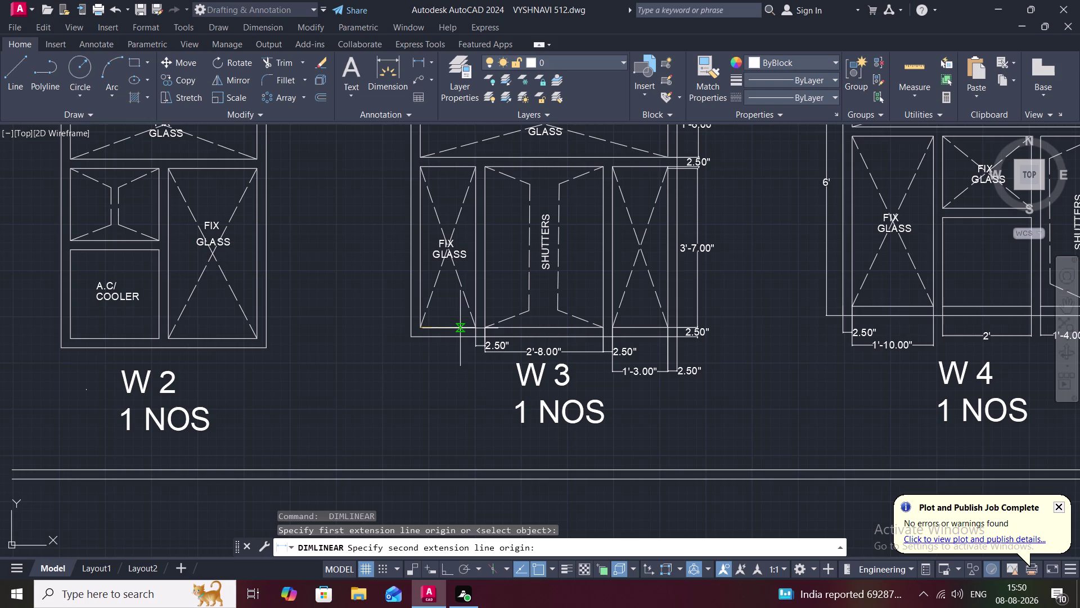
click(476, 329)
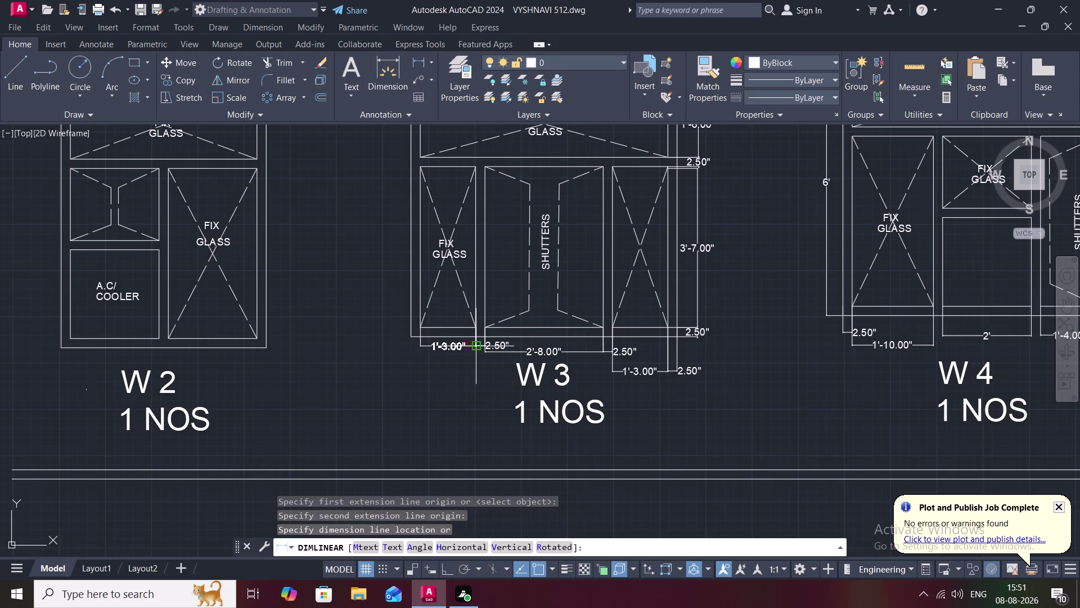
click(473, 344)
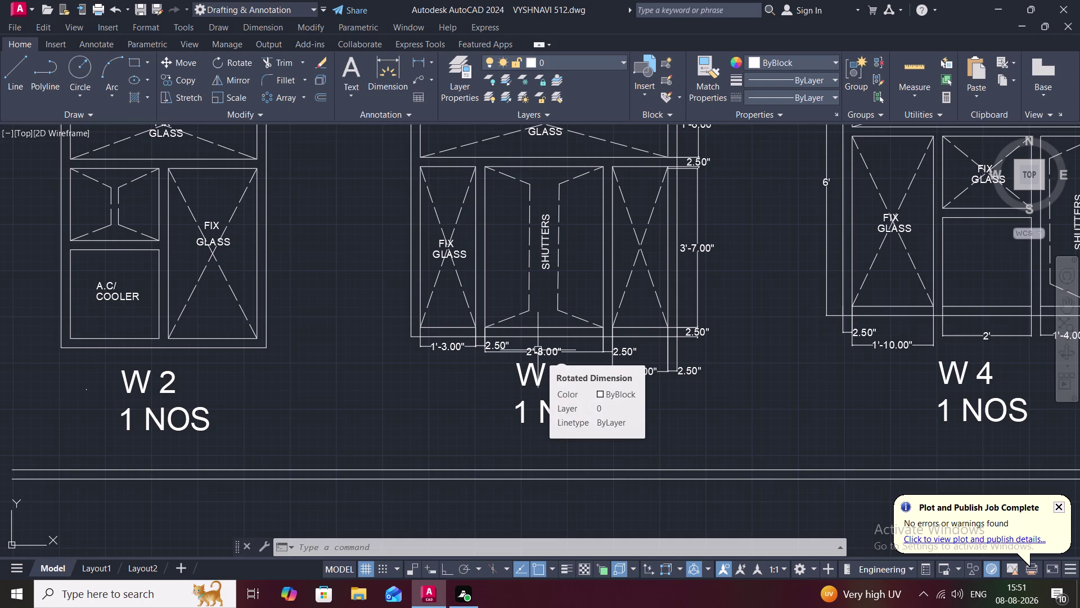
click(537, 350)
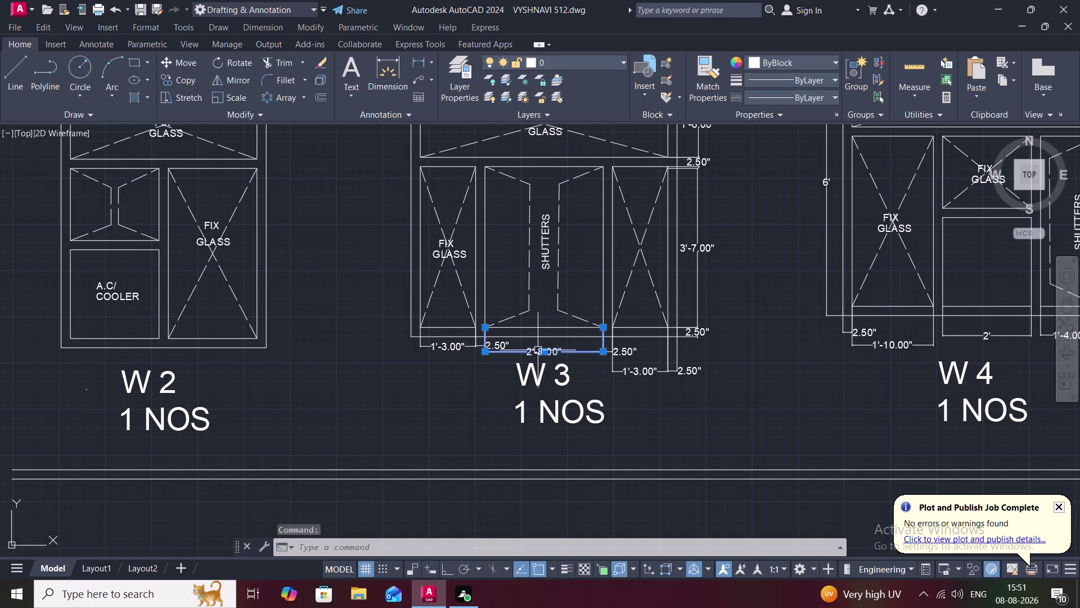
Delete the bottom 2'-8.00" dimension and re-dimension the shutter panel at mid-height.
key(Delete)
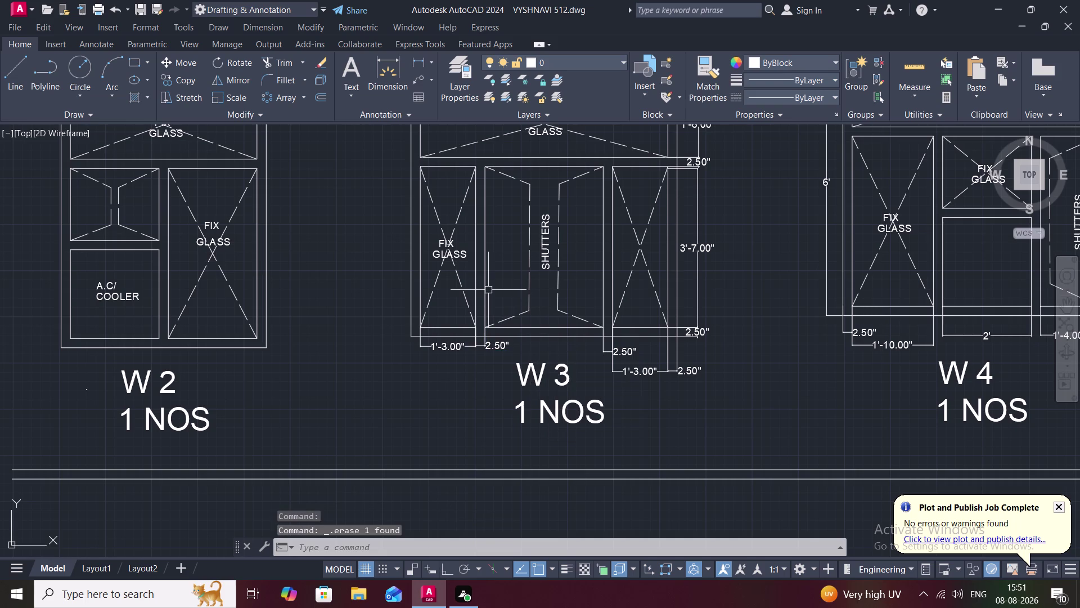
key(space)
key(Escape)
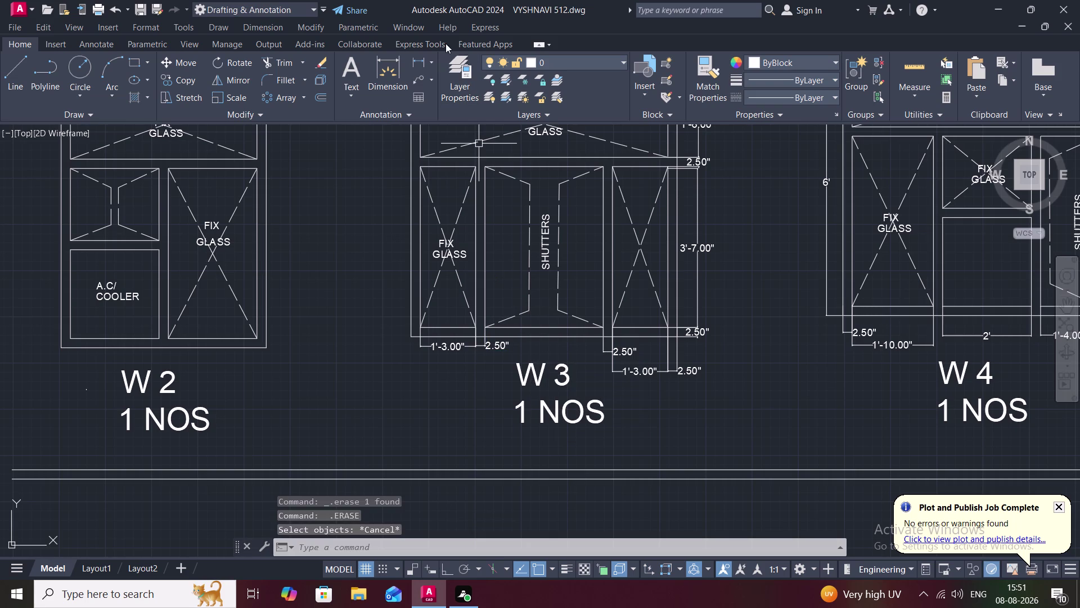
click(412, 59)
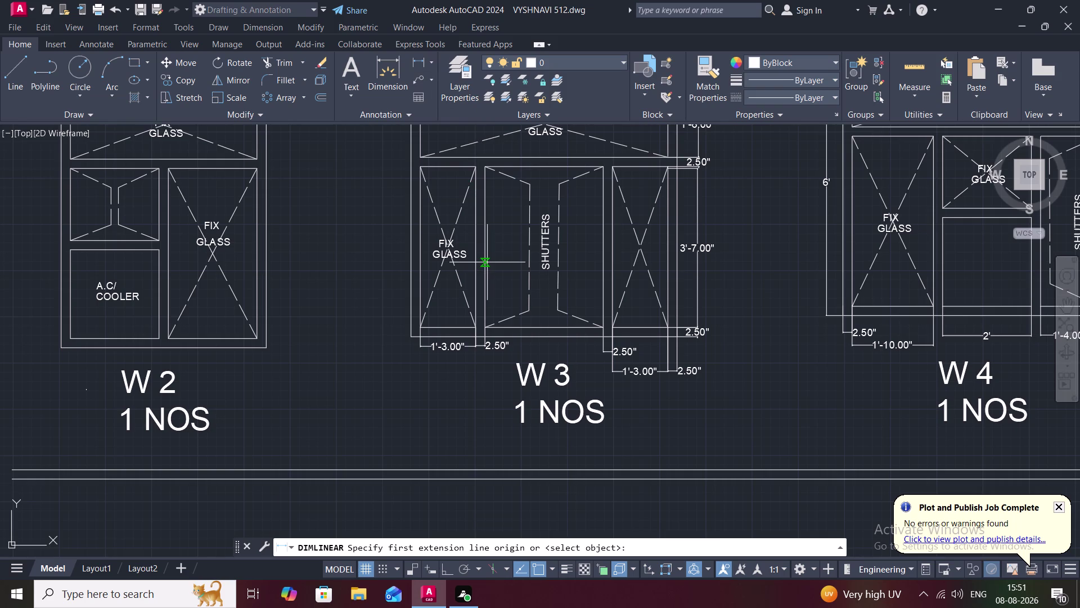
click(485, 264)
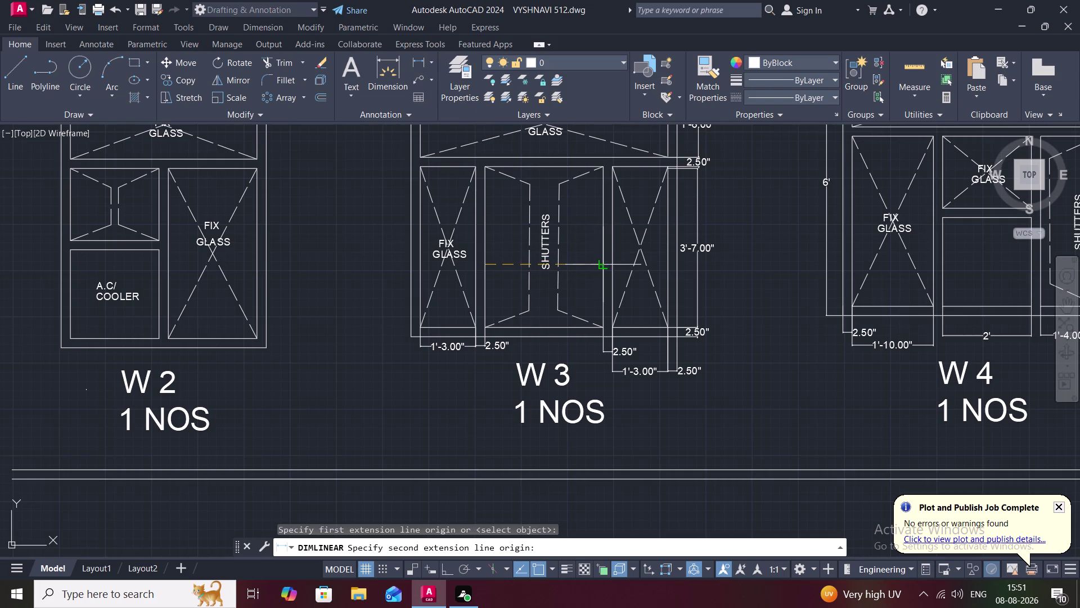
click(602, 261)
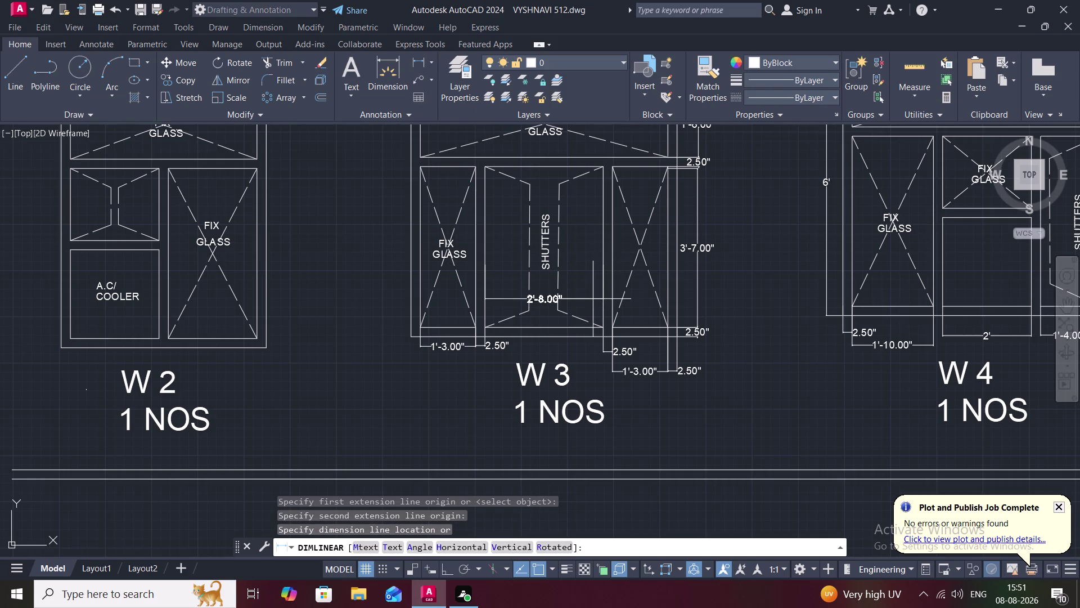